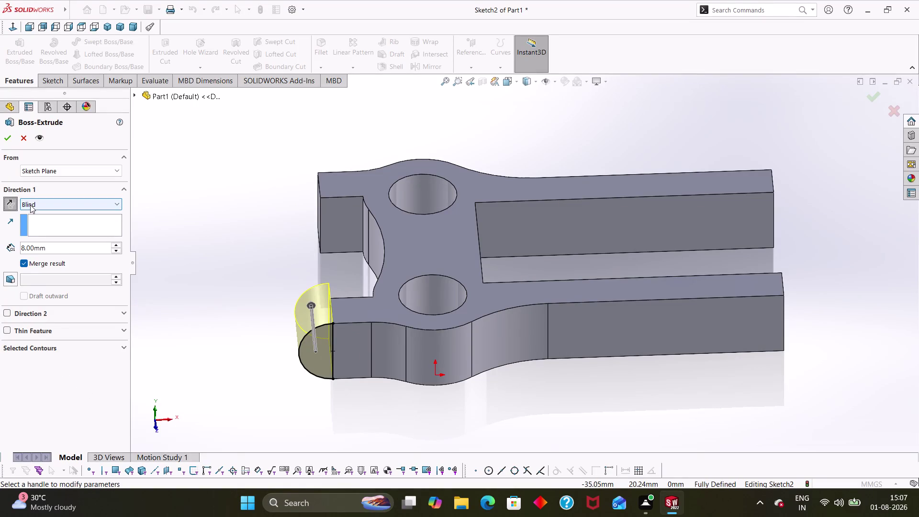
Change the tab's Blind extrusion depth from 8 to 5 mm and accept Boss-Extrude2.
drag(46, 251, 0, 252)
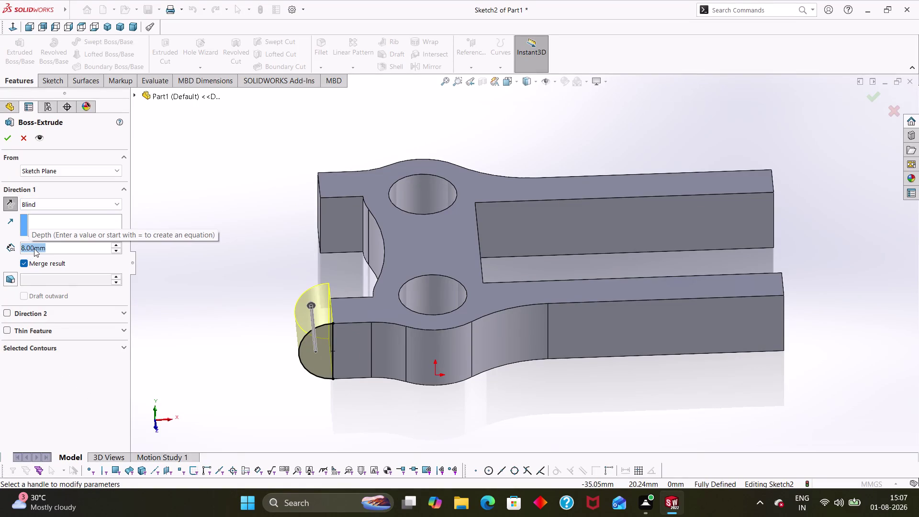
key(5)
key(Return)
click(11, 132)
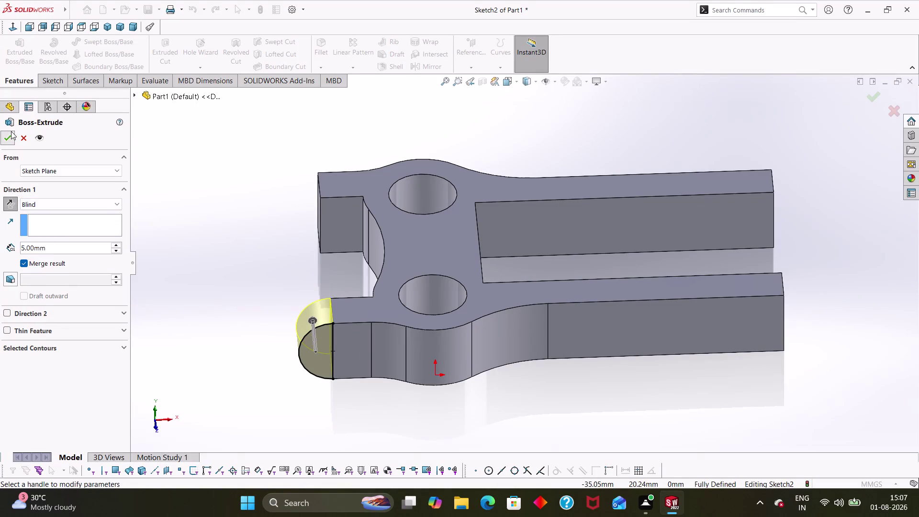
click(172, 304)
Orbit the finished part to an angled view and clear stray menus.
right_drag(225, 311, 332, 315)
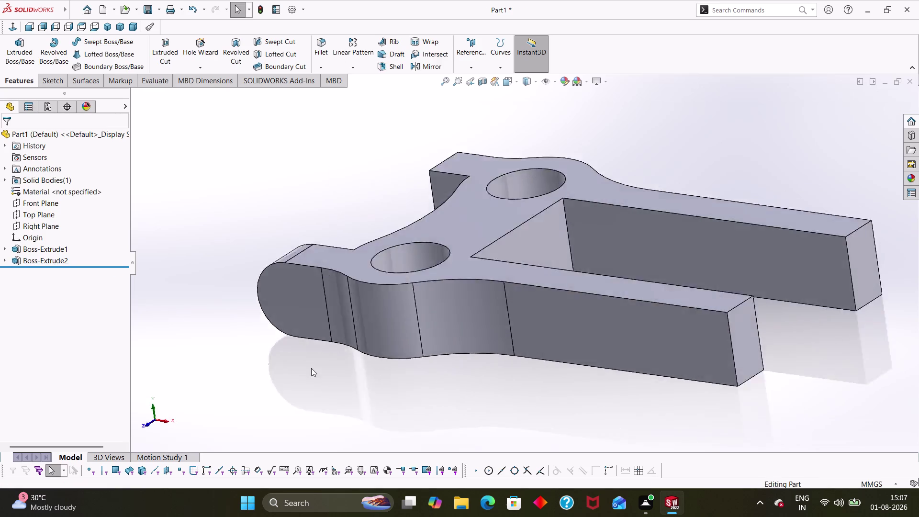
right_drag(340, 371, 312, 176)
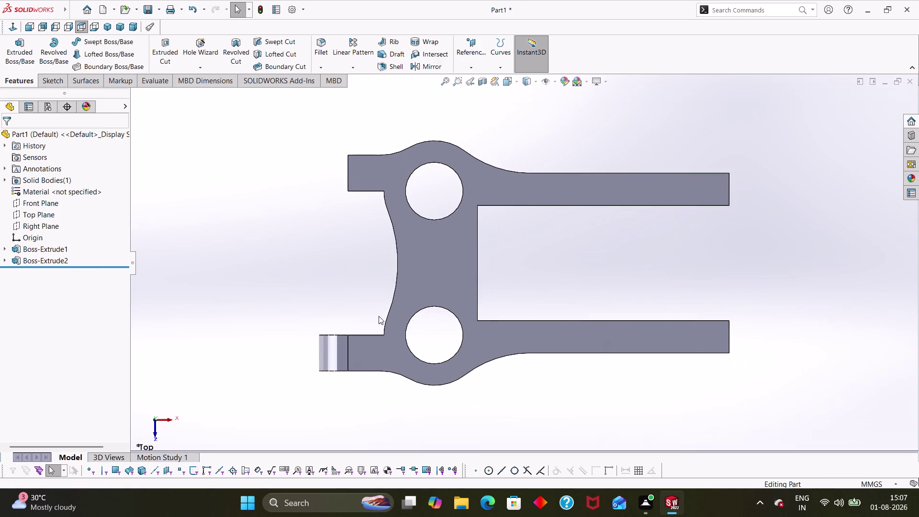
right_drag(365, 292, 311, 314)
middle_drag(482, 375, 482, 374)
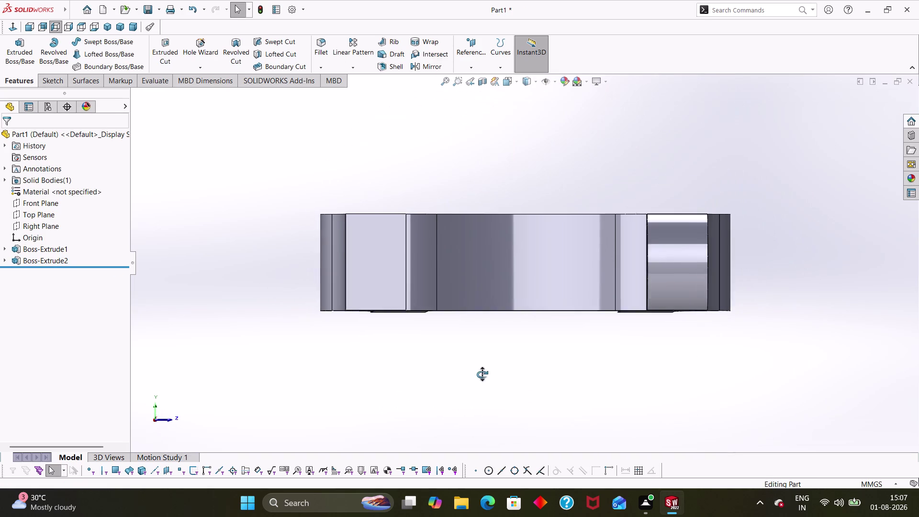
middle_drag(482, 374, 397, 388)
scroll(up, 3)
middle_drag(399, 362, 396, 399)
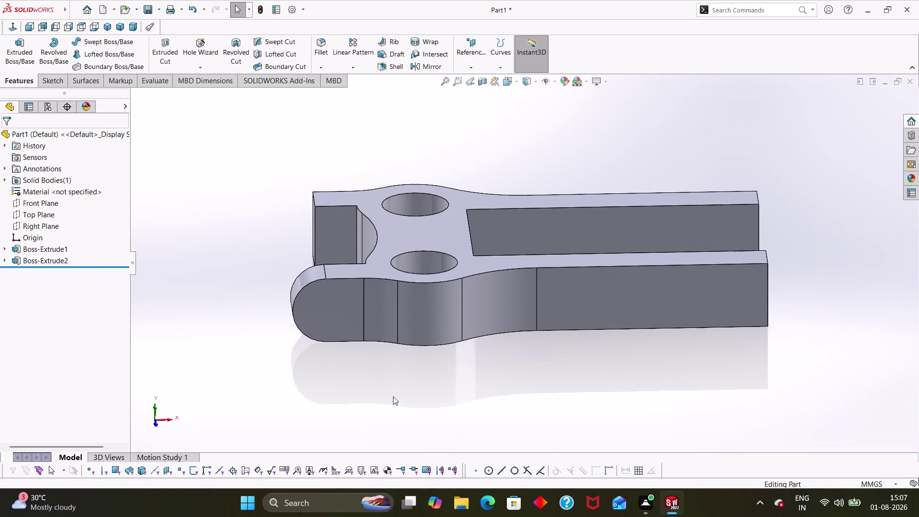
right_click(342, 390)
key(Escape)
key(Escape)
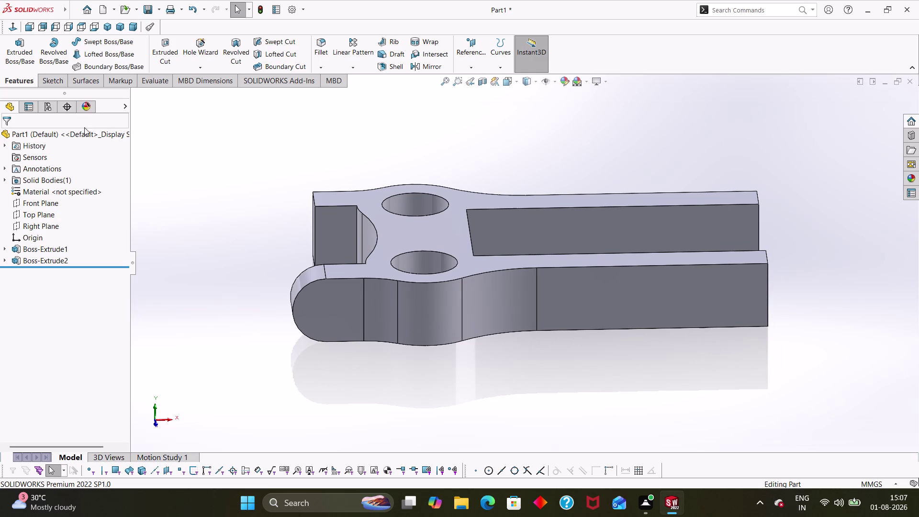
key(Escape)
Pick the rounded tab's end face via Select Other and turn it to face the viewer.
click(55, 78)
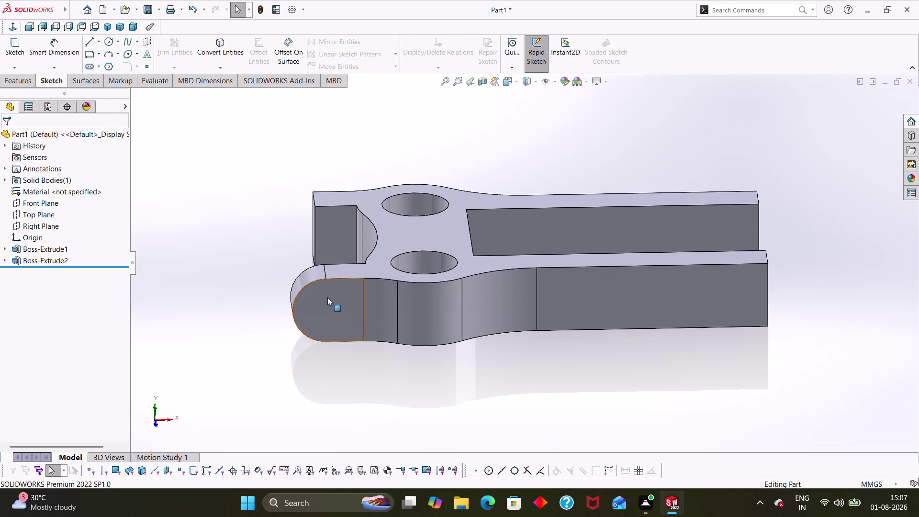
right_click(327, 296)
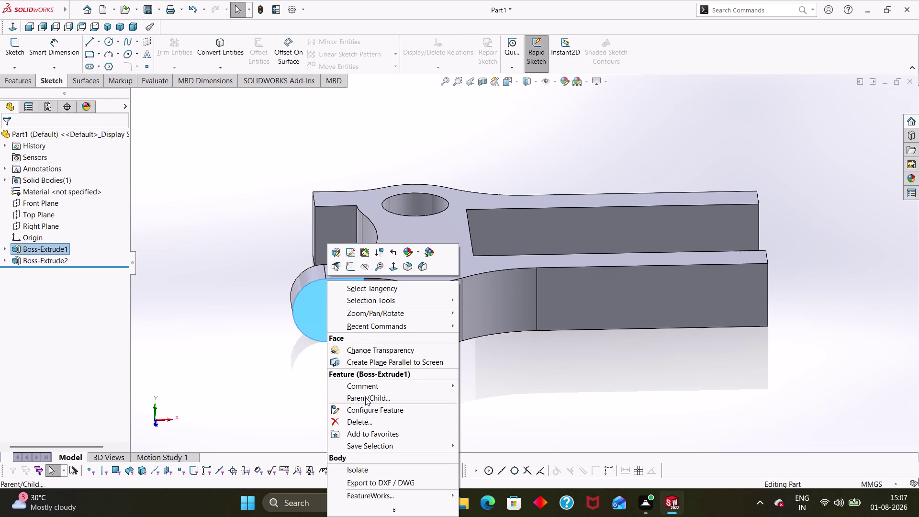
click(341, 270)
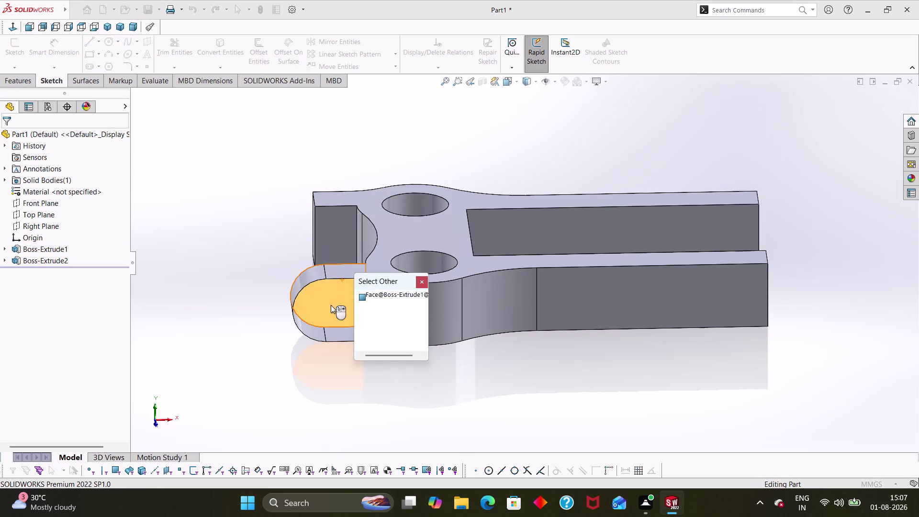
key(Escape)
key(Escape)
key(Escape)
right_click(319, 315)
click(347, 266)
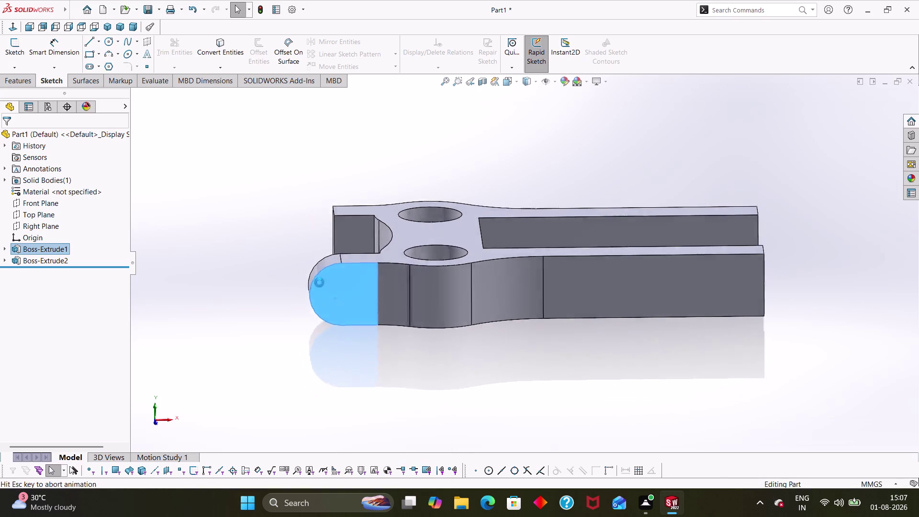
scroll(down, 3)
right_drag(210, 190, 368, 176)
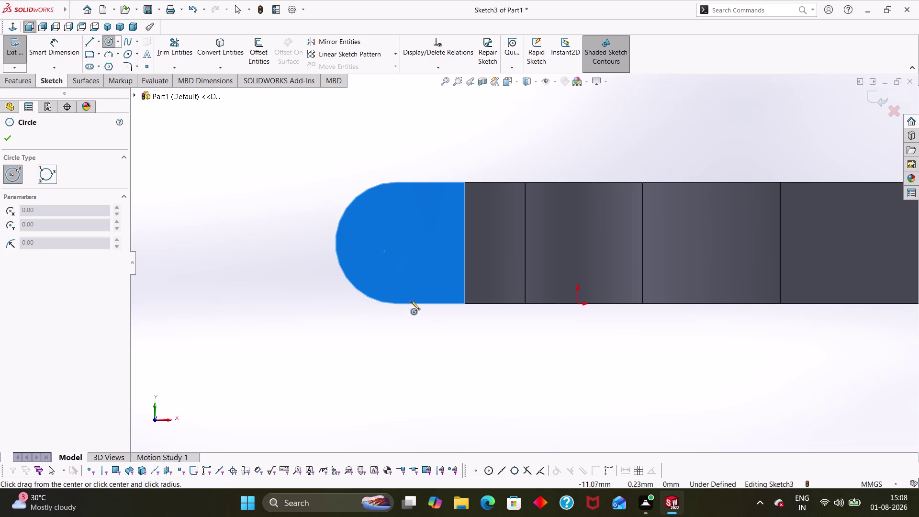
Sketch a circle on the tab face and dimension its diameter to 4 mm.
click(397, 244)
click(404, 268)
key(Escape)
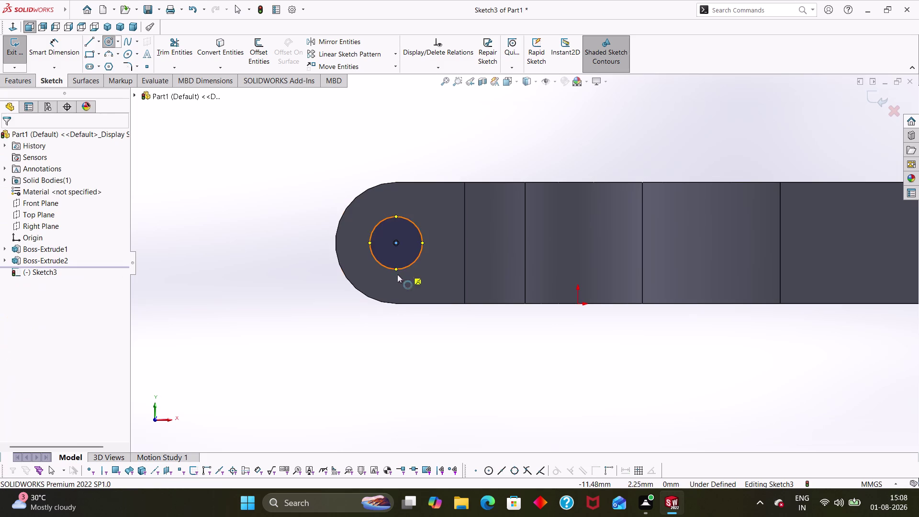
key(Escape)
right_drag(346, 339, 362, 263)
click(371, 256)
click(302, 214)
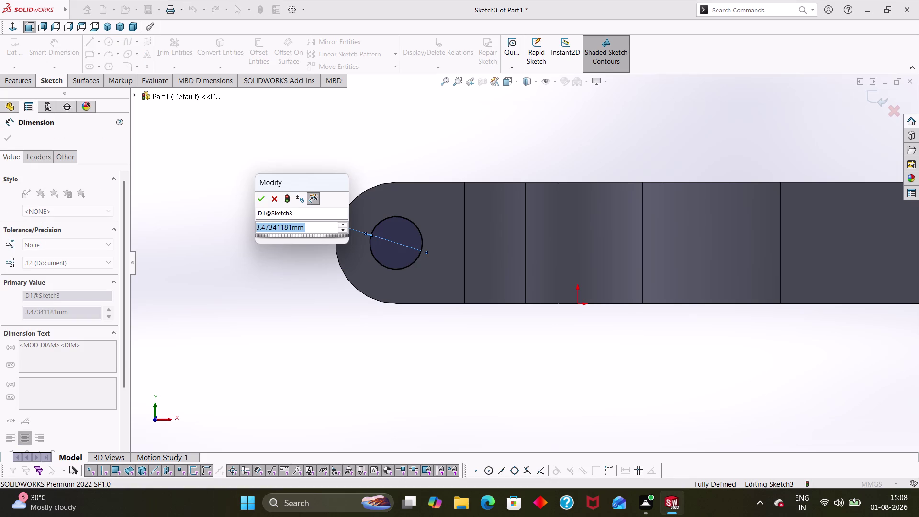
key(4)
key(Return)
key(Escape)
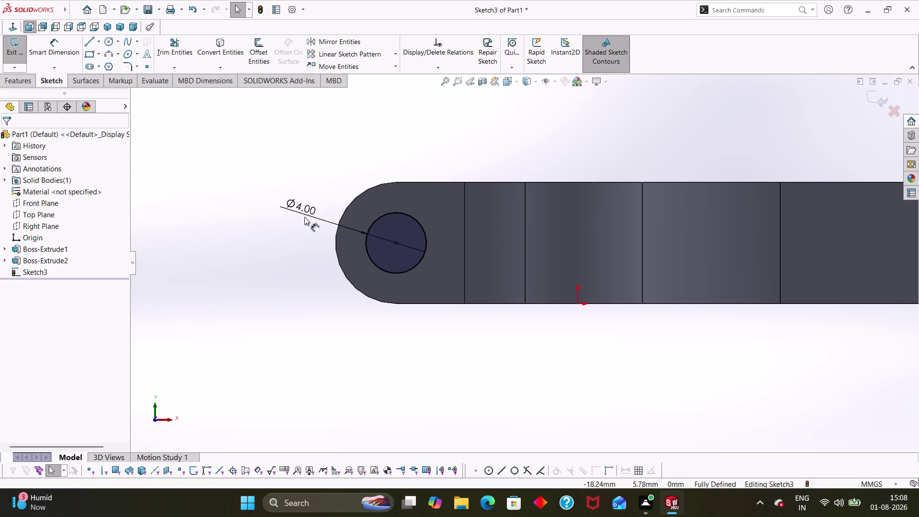
key(Escape)
Extrude-cut the circle 5 mm through the tab as Cut-Extrude1.
click(23, 82)
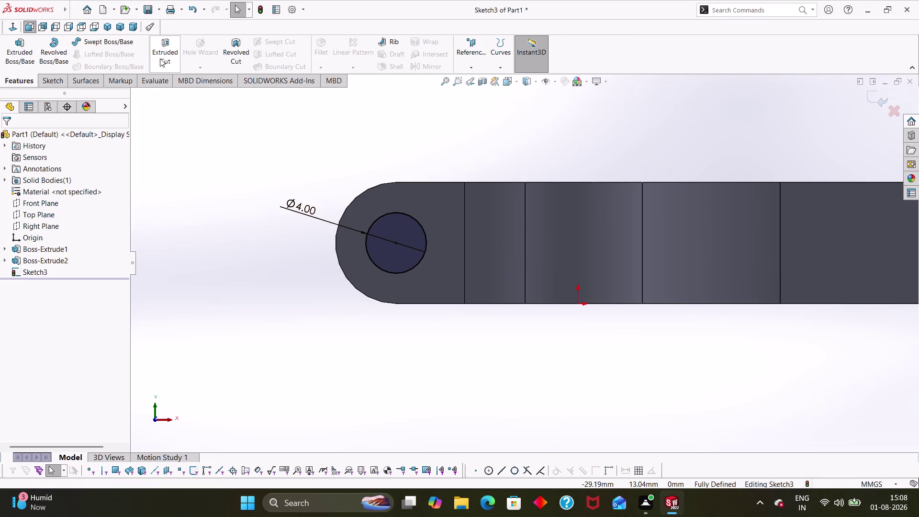
click(156, 55)
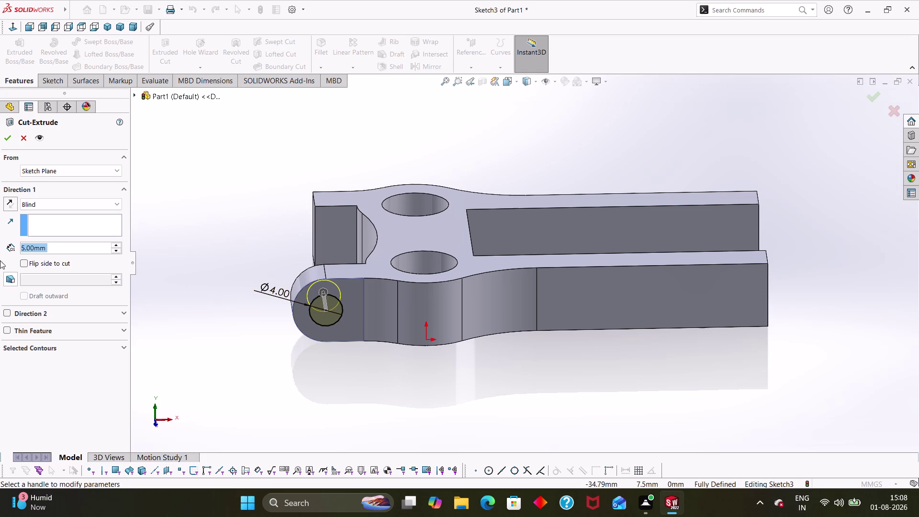
click(5, 137)
click(177, 332)
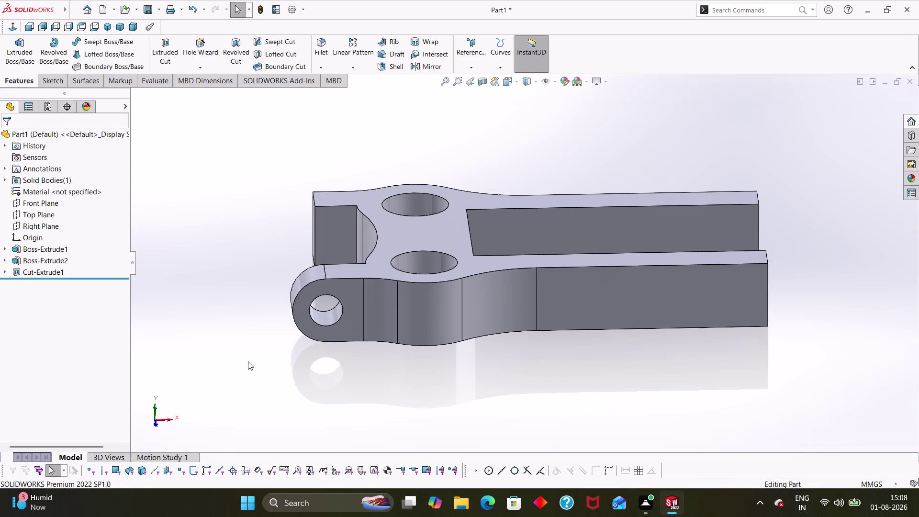
middle_drag(248, 361, 258, 385)
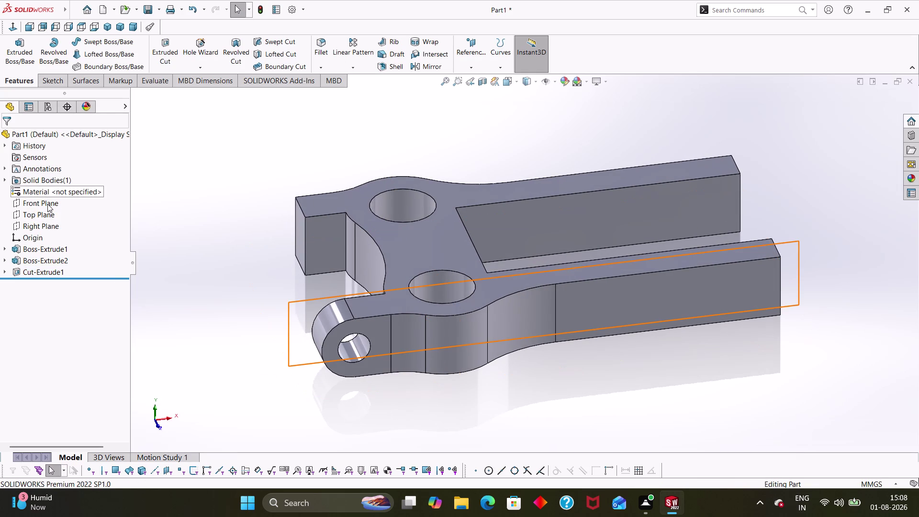
Create Plane1 offset 10 mm from the Front Plane with the offset flipped.
click(48, 204)
middle_drag(228, 343, 282, 360)
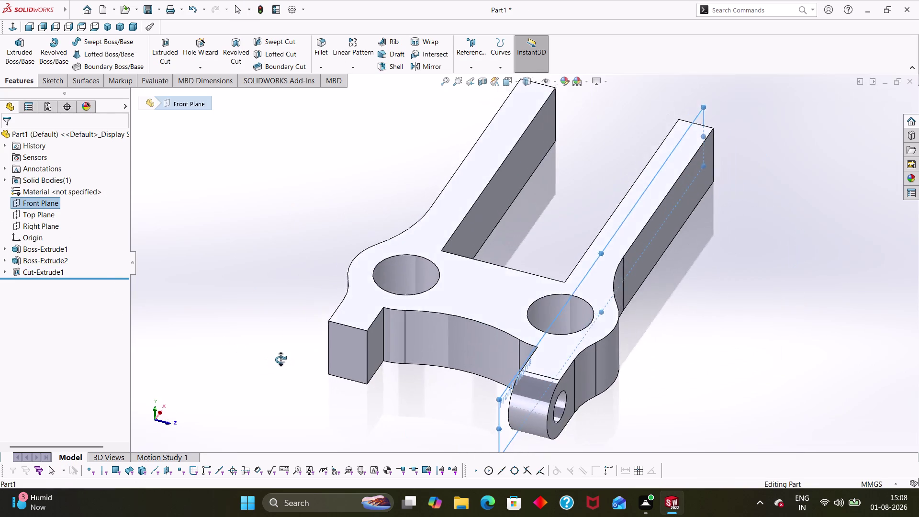
middle_drag(282, 361, 243, 356)
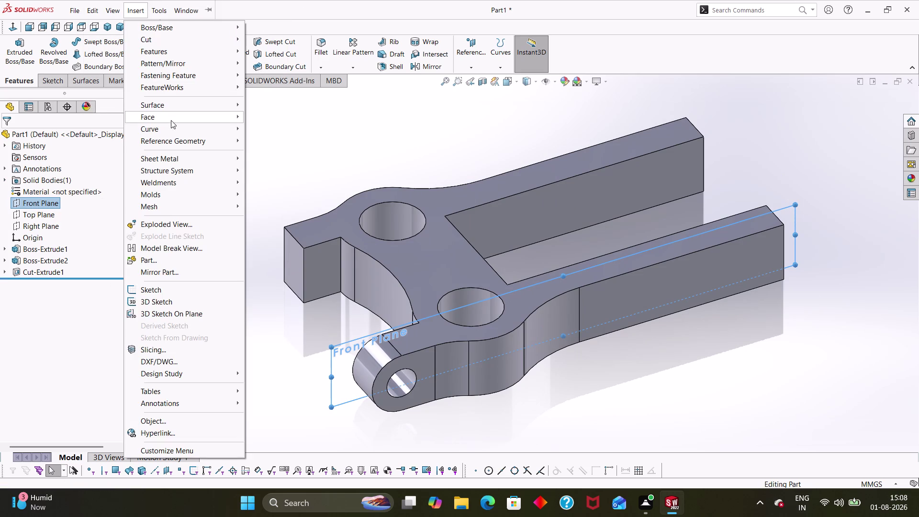
click(249, 145)
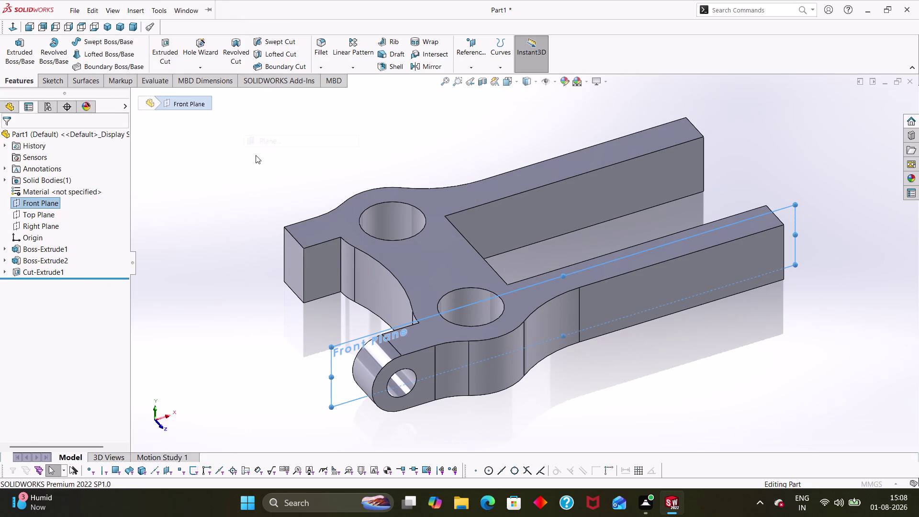
click(18, 305)
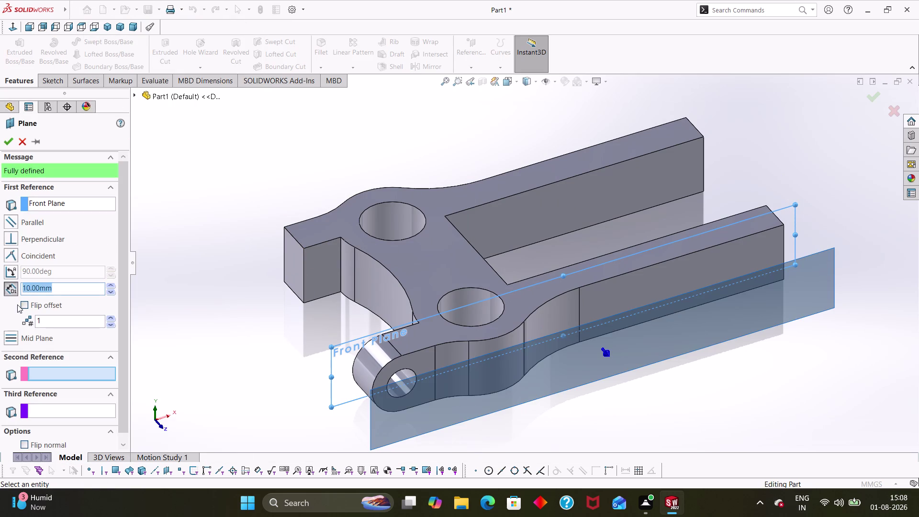
click(24, 307)
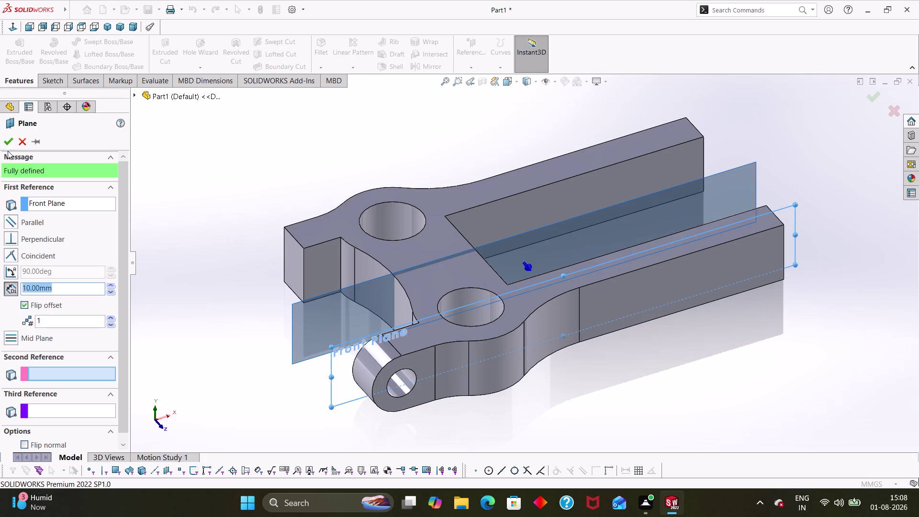
click(6, 142)
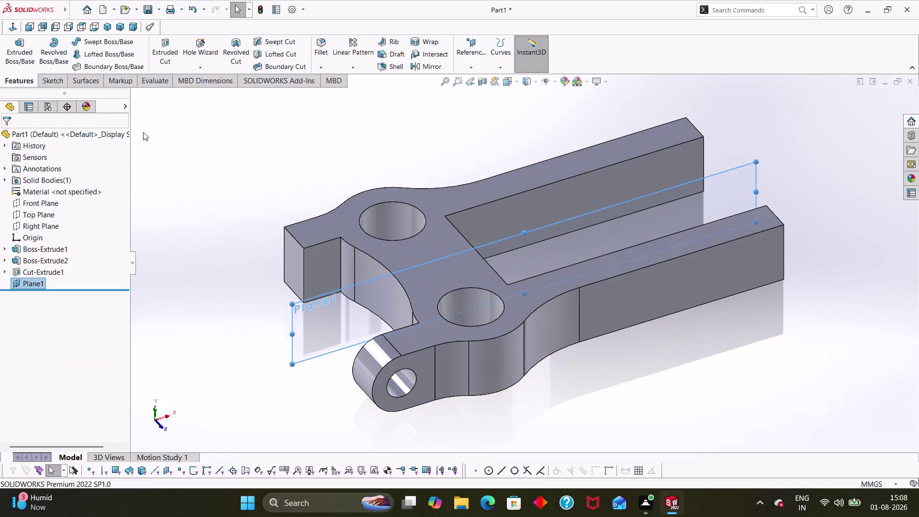
click(351, 66)
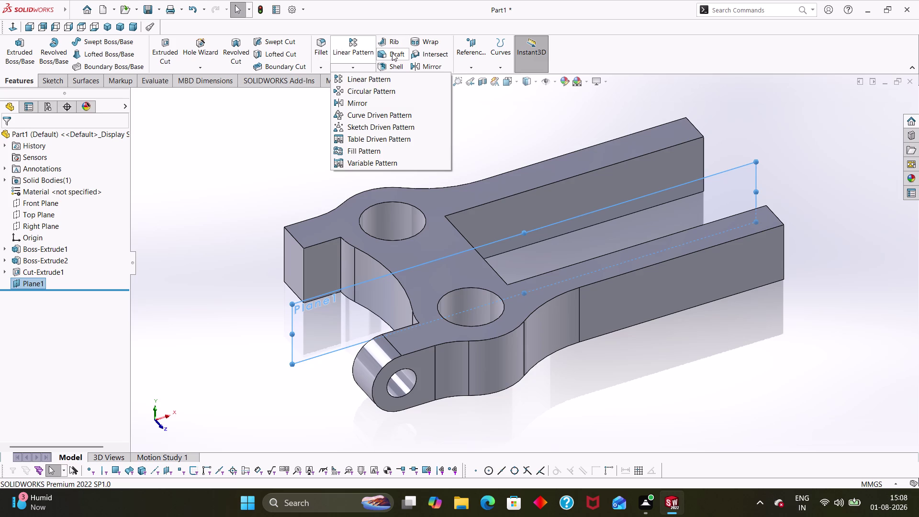
Mirror Boss-Extrude2 across Plane1, then undo the resulting Mirror1 with Ctrl+Z.
click(344, 68)
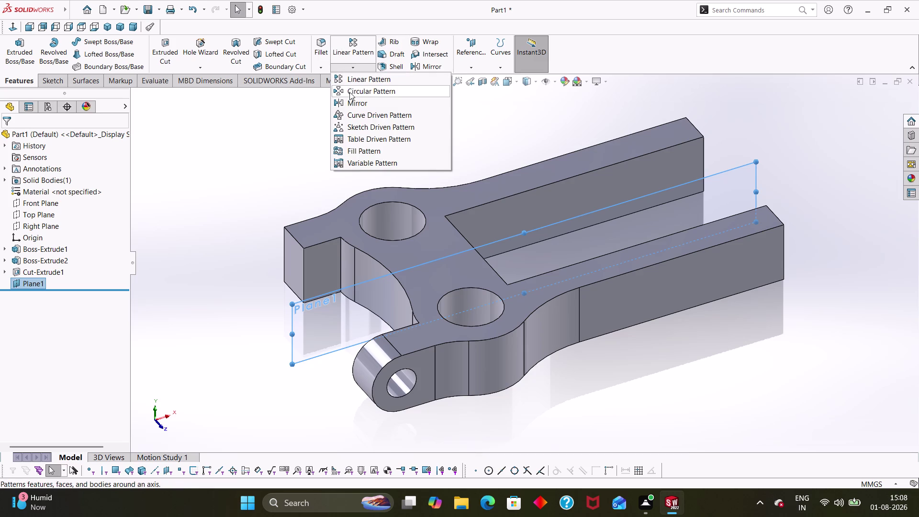
click(354, 104)
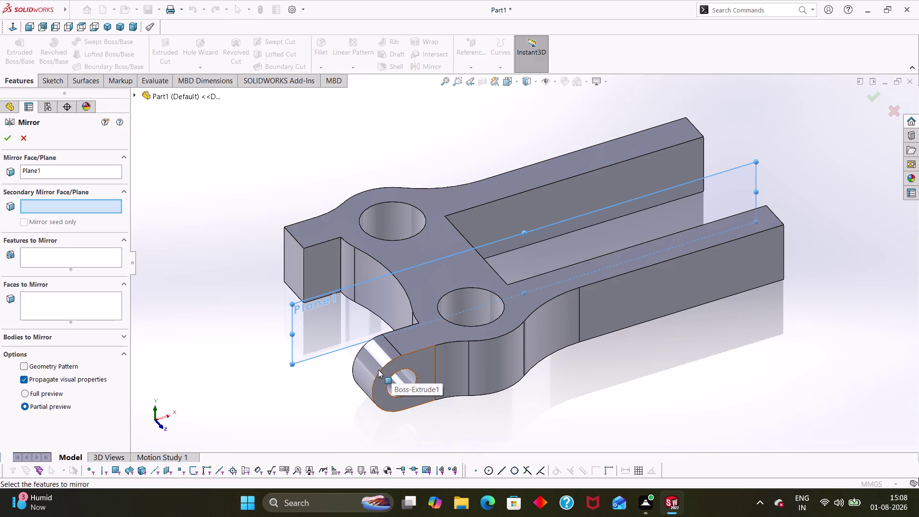
click(377, 369)
click(389, 370)
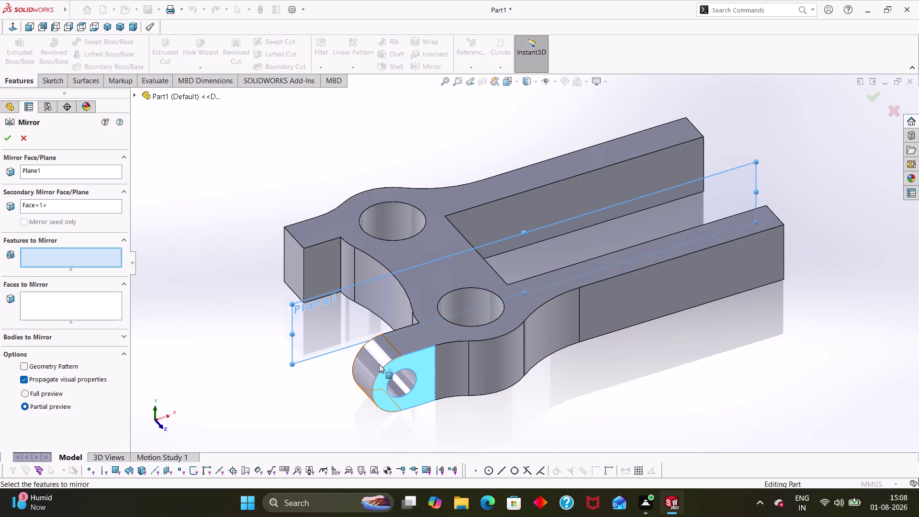
click(378, 358)
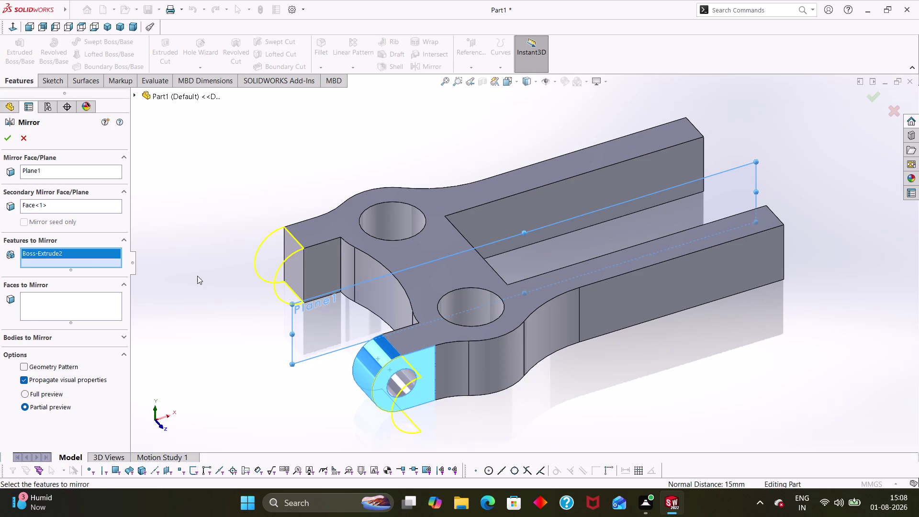
click(3, 141)
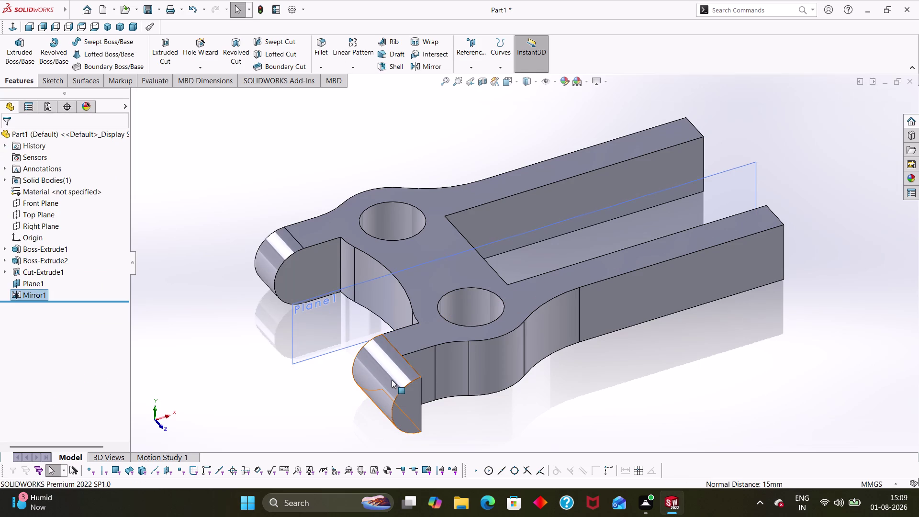
key(ctrl+z)
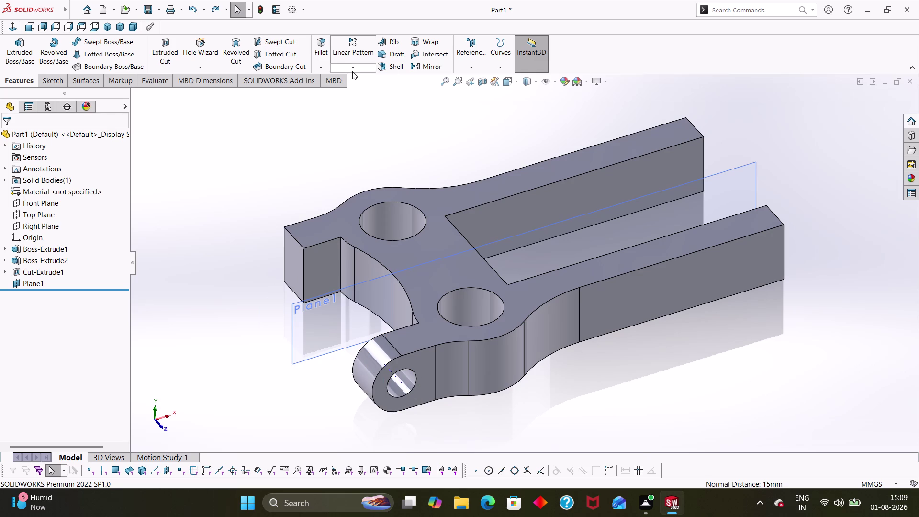
Start a mirror by picking the lobe face, then cancel the attempt.
click(352, 71)
click(366, 101)
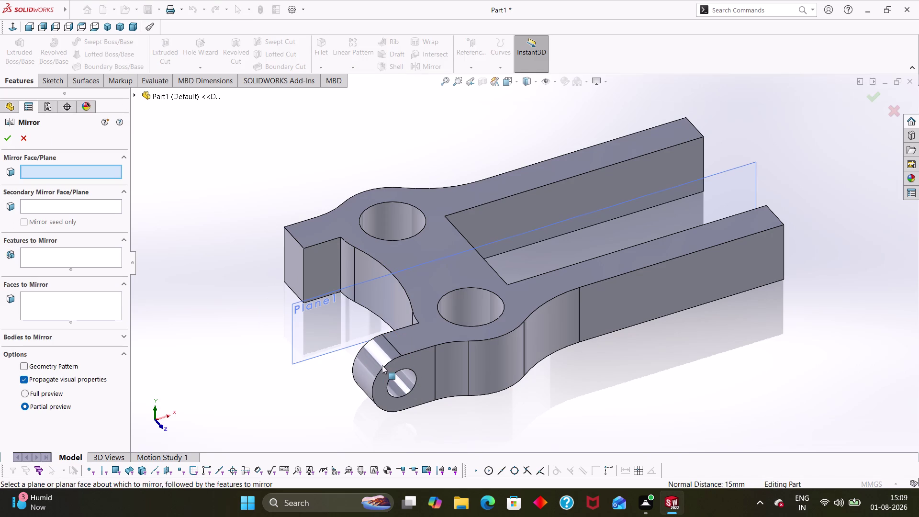
click(382, 361)
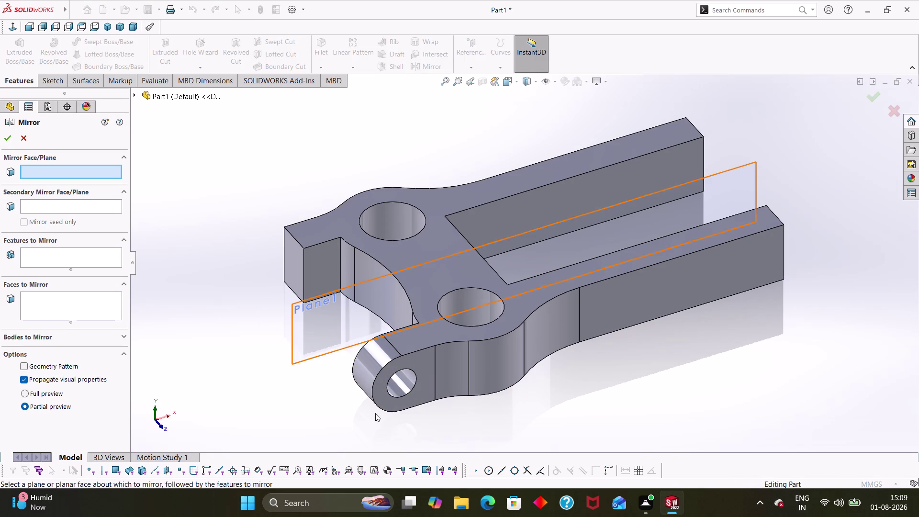
click(367, 364)
click(371, 370)
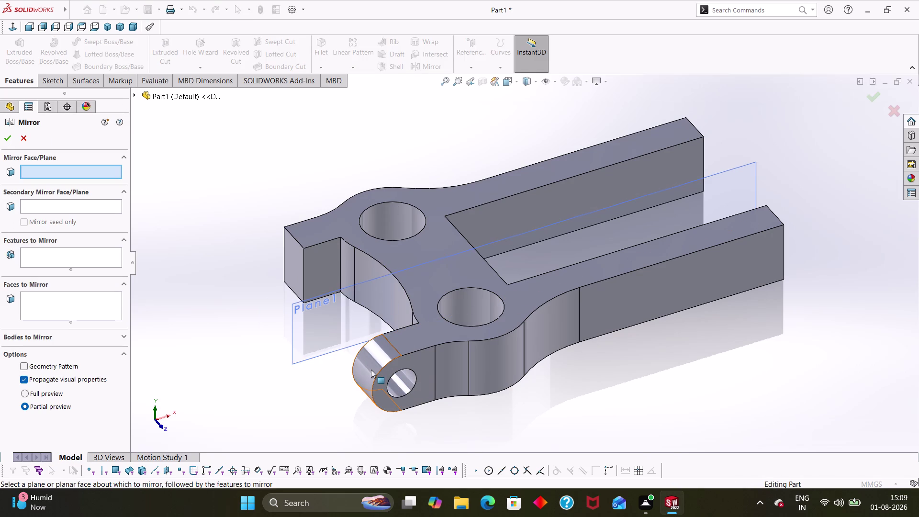
click(371, 370)
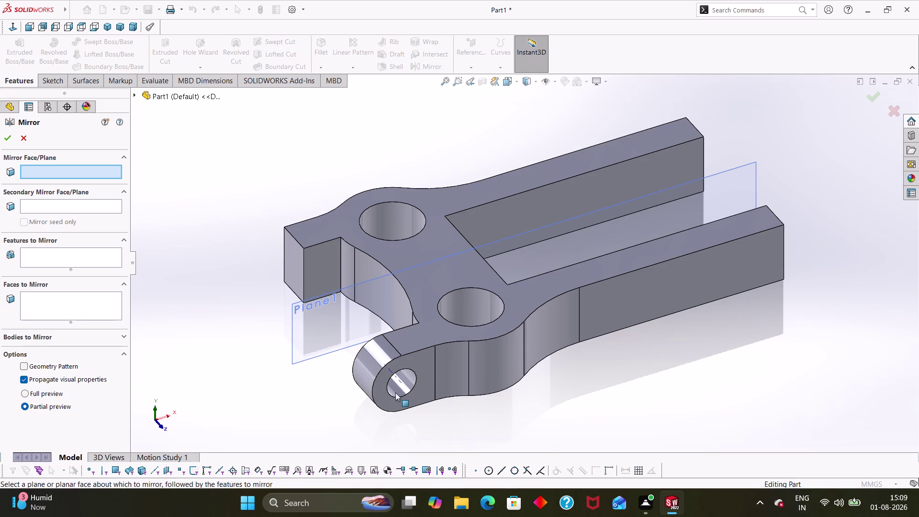
click(383, 389)
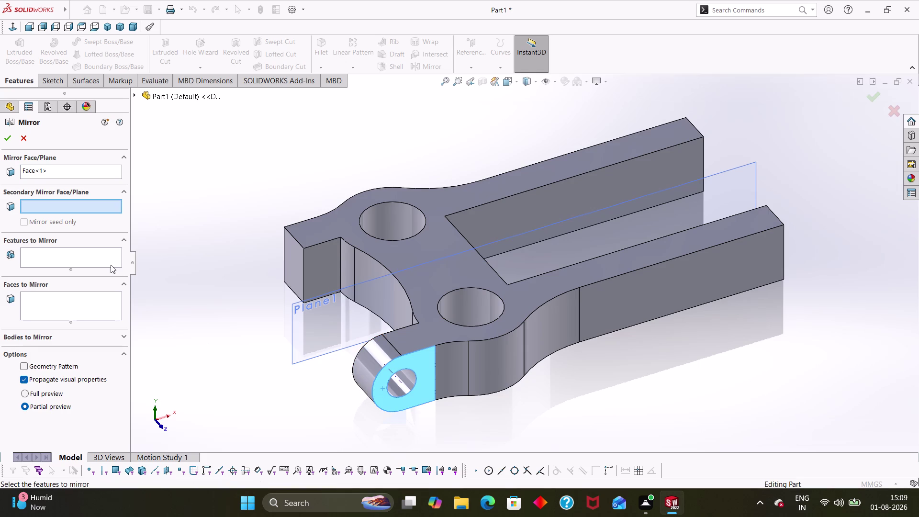
click(111, 264)
key(Escape)
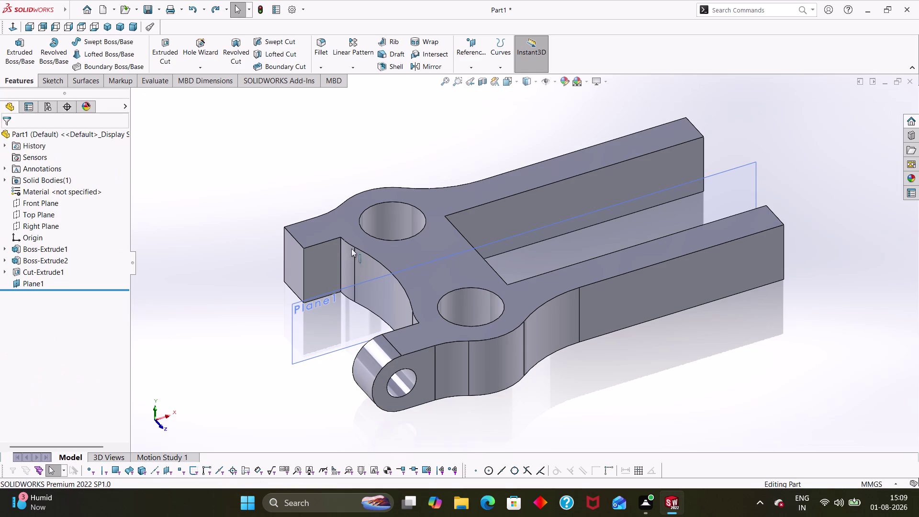
Start a new mirror of Boss-Extrude2, Boss-Extrude1 and Cut-Extrude1.
click(356, 70)
click(359, 106)
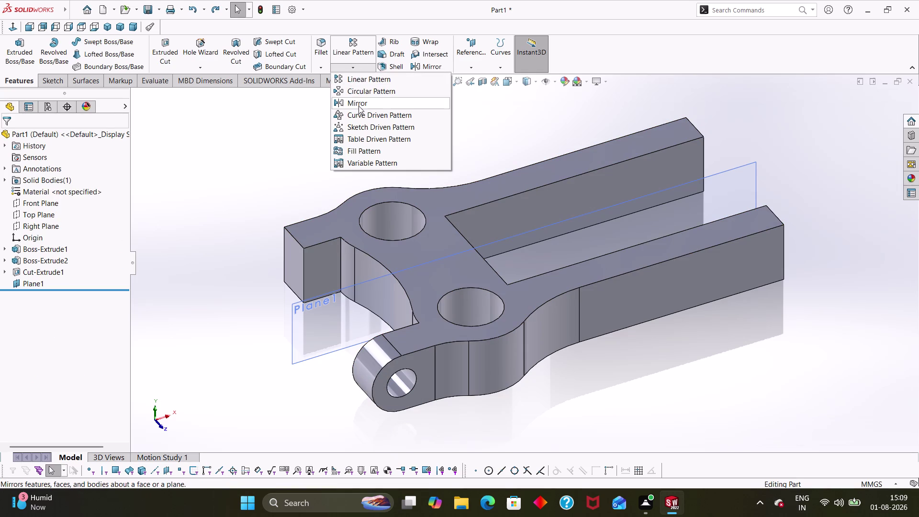
click(34, 260)
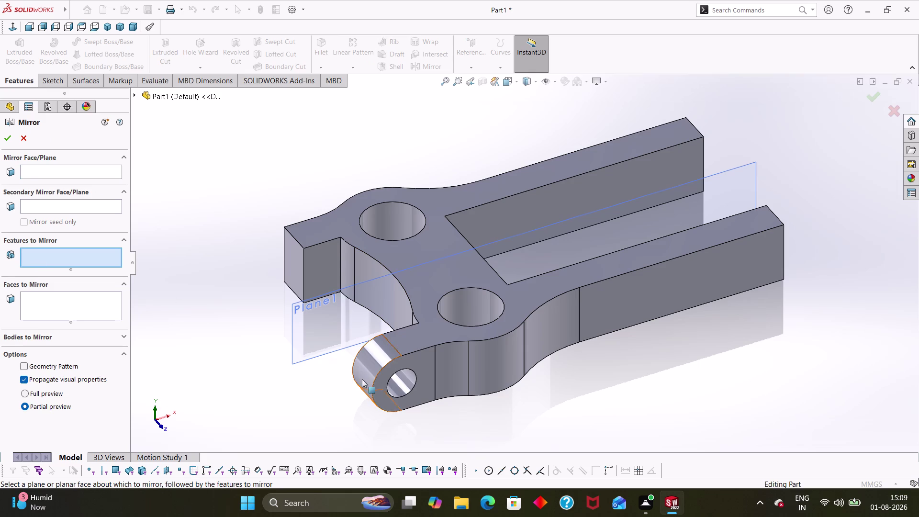
click(368, 367)
click(382, 378)
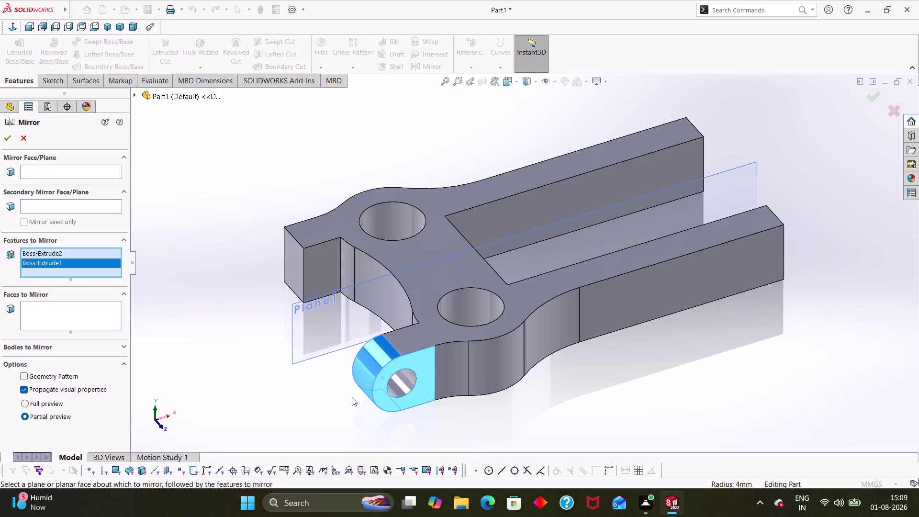
click(405, 386)
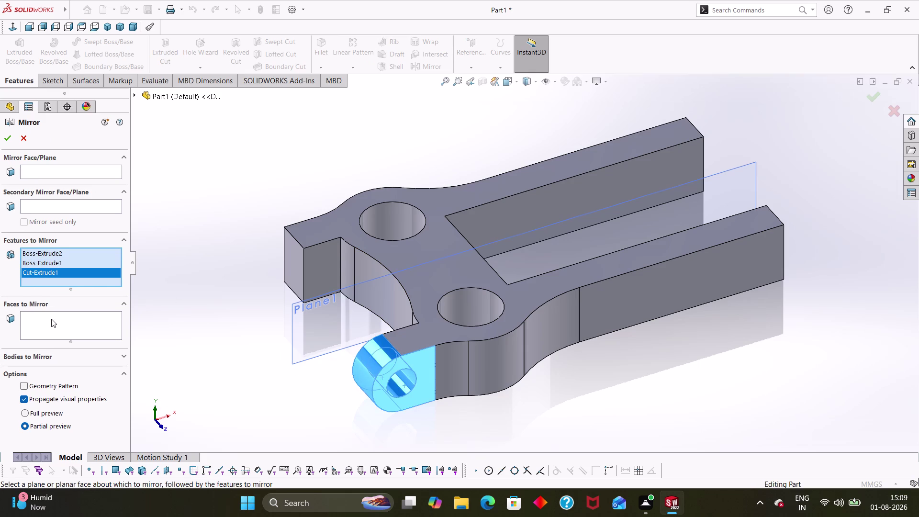
Use Plane1 as the mirror plane, accept Mirror2, and inspect both arm ends.
click(51, 319)
click(38, 254)
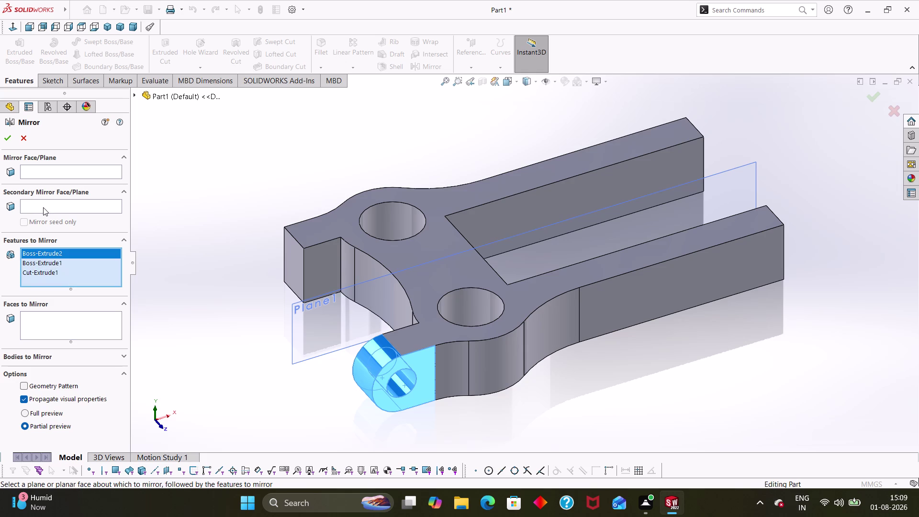
click(40, 176)
click(50, 171)
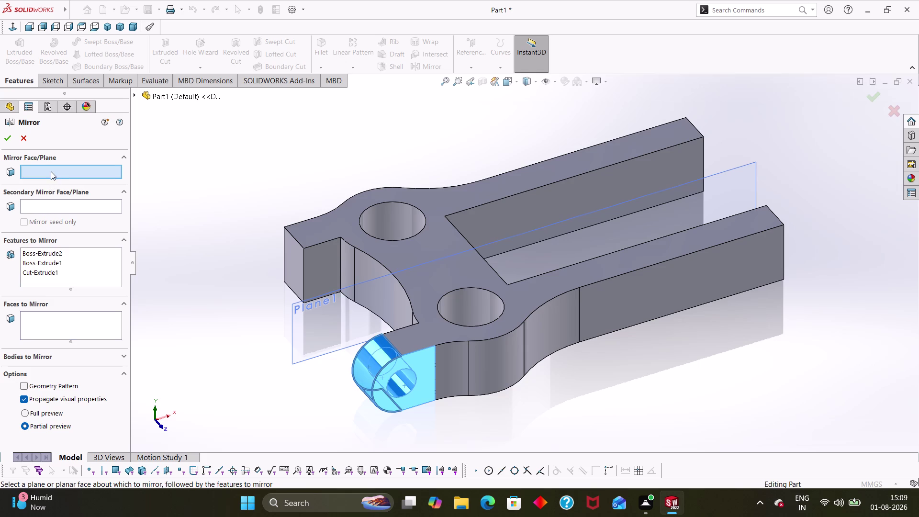
click(348, 301)
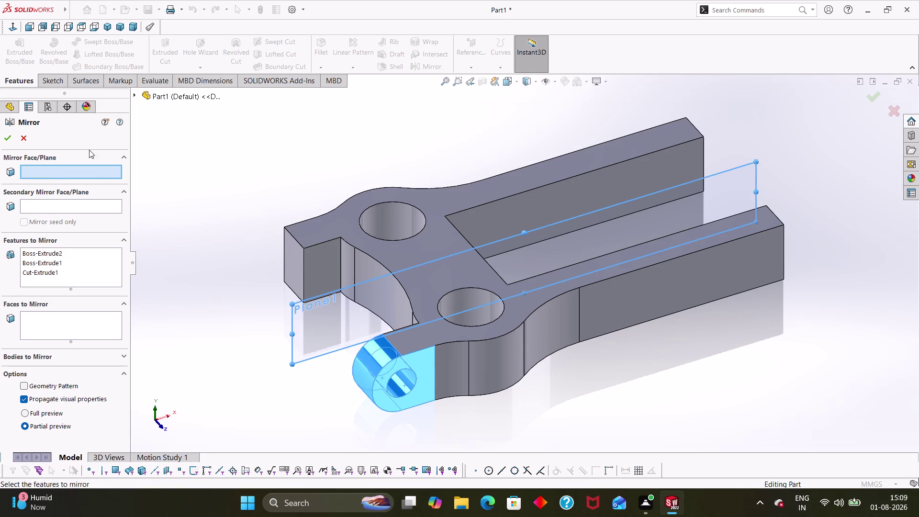
click(12, 134)
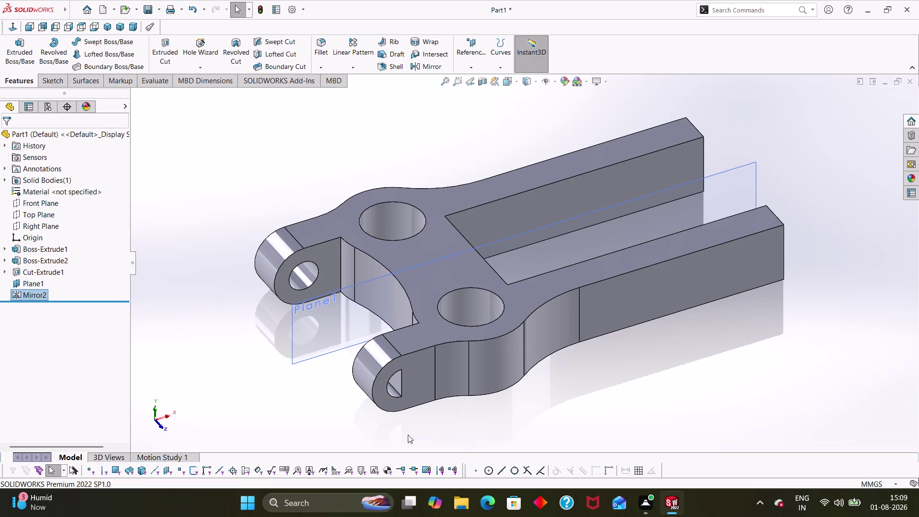
middle_drag(402, 440, 478, 378)
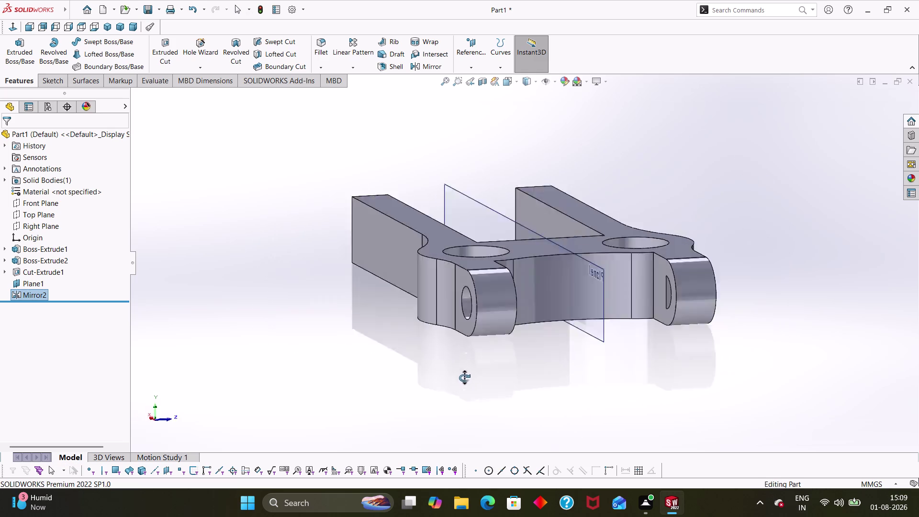
middle_drag(478, 378, 393, 395)
scroll(down, 3)
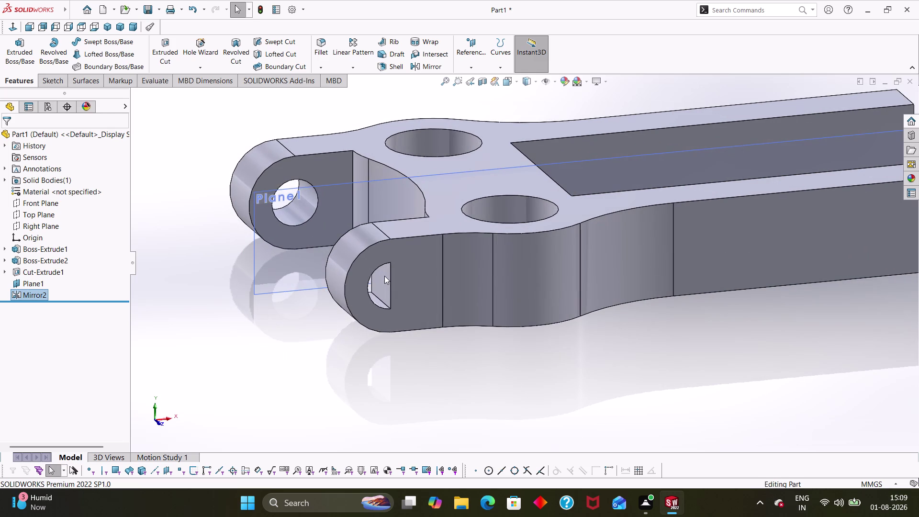
Sketch a 2 mm-radius circle on Plane1 over the front arm's half hole.
right_click(404, 298)
click(429, 271)
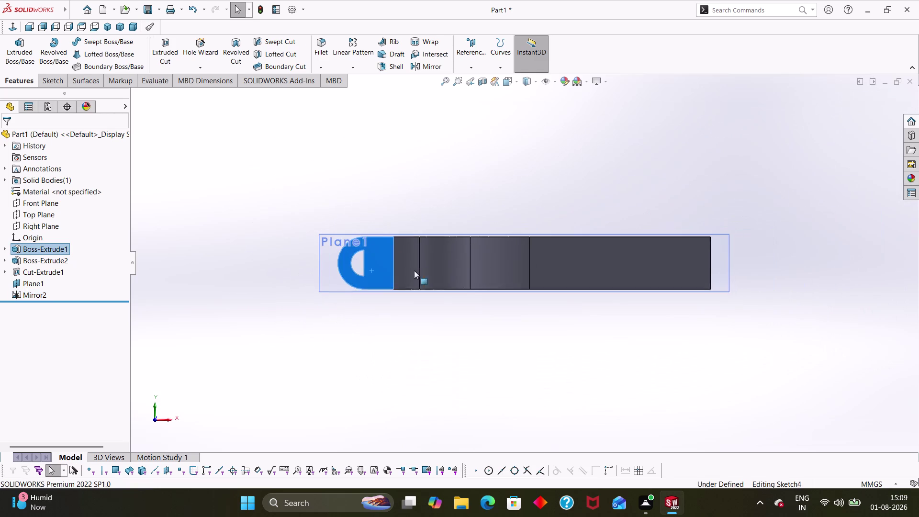
scroll(down, 3)
key(Escape)
key(Escape)
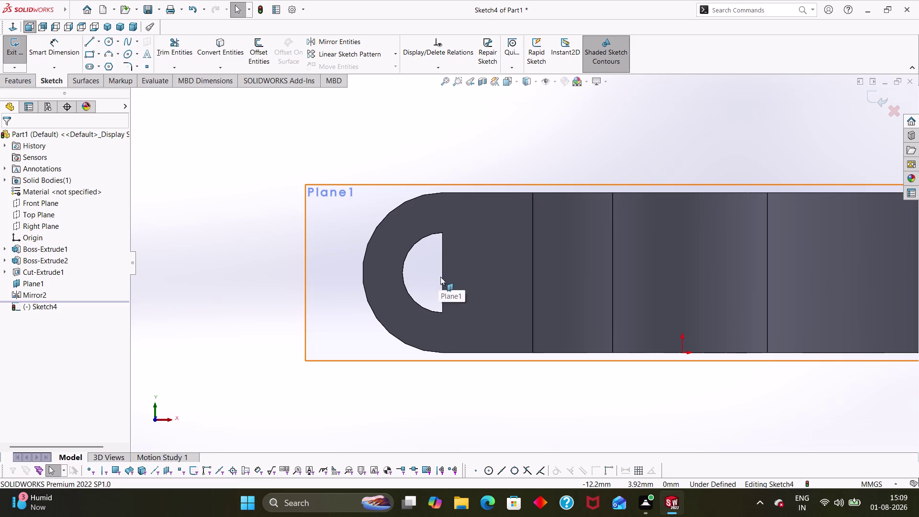
right_drag(336, 329, 385, 319)
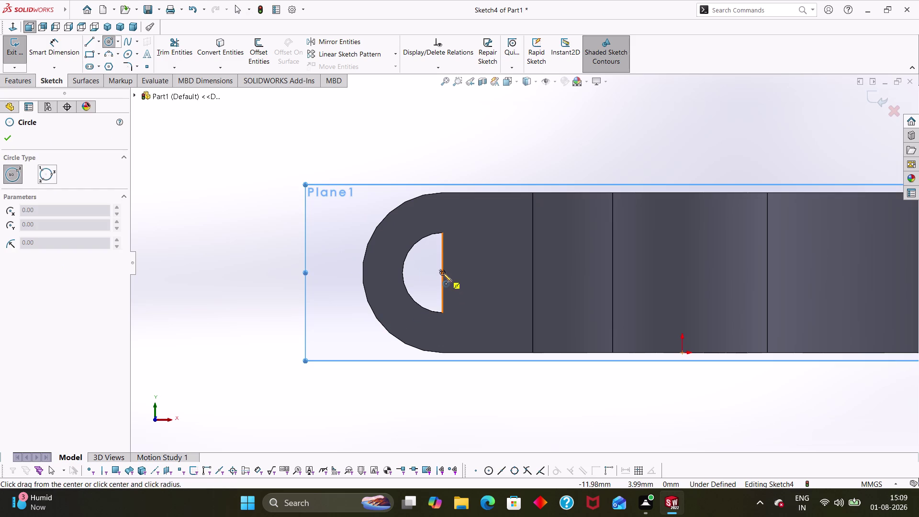
click(443, 272)
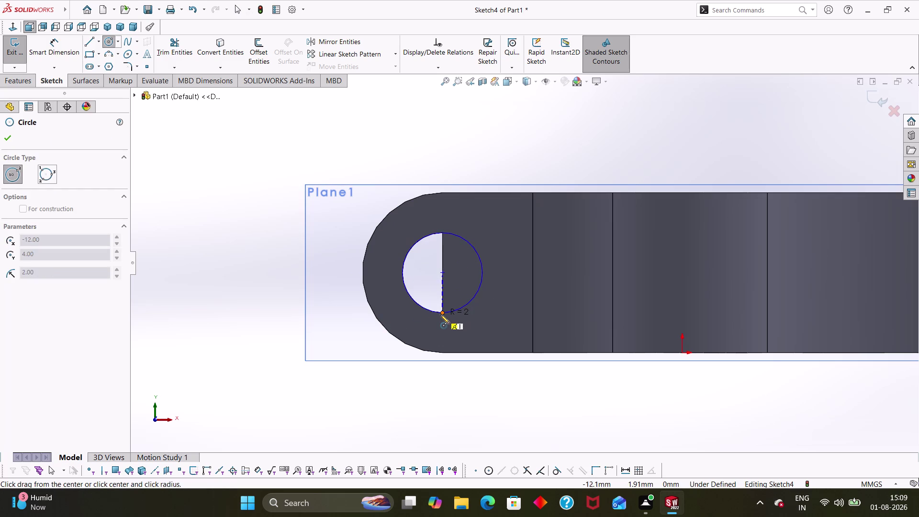
click(440, 315)
key(Escape)
key(Escape)
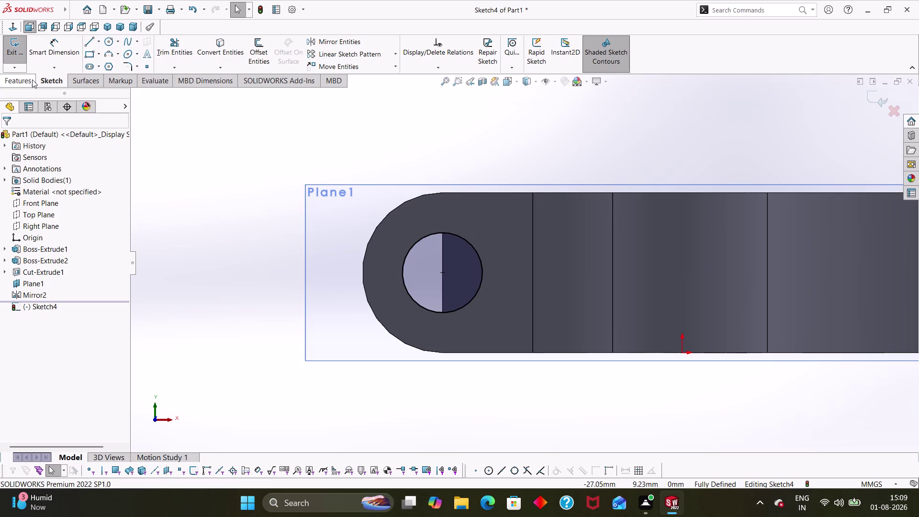
Extrude-cut the circle Blind 5 mm as Cut-Extrude2.
click(32, 78)
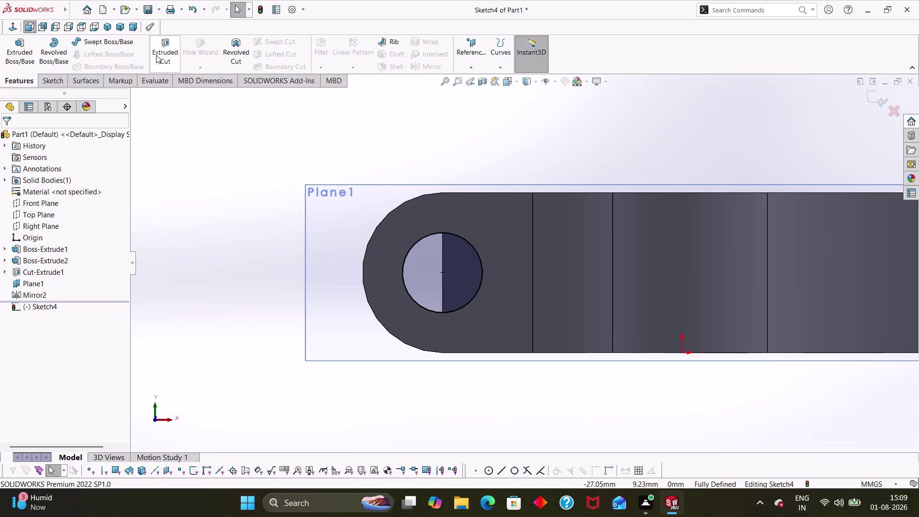
click(156, 54)
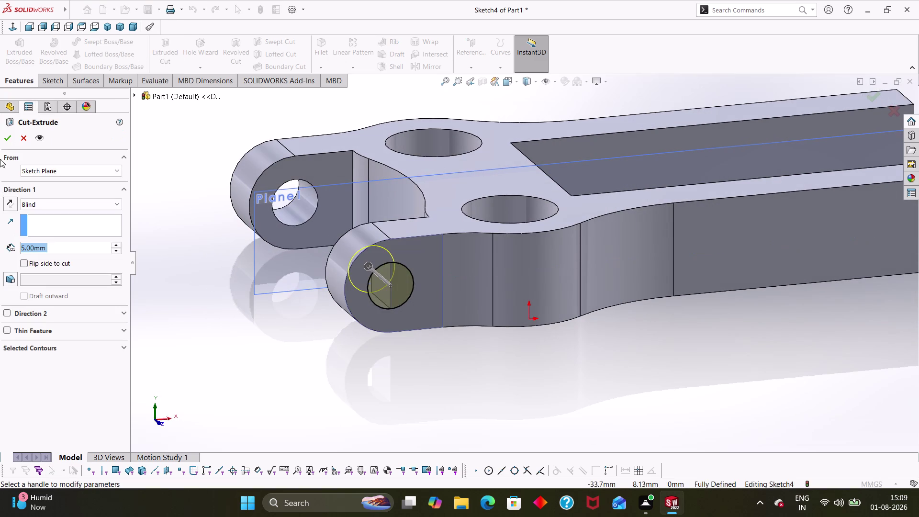
click(8, 131)
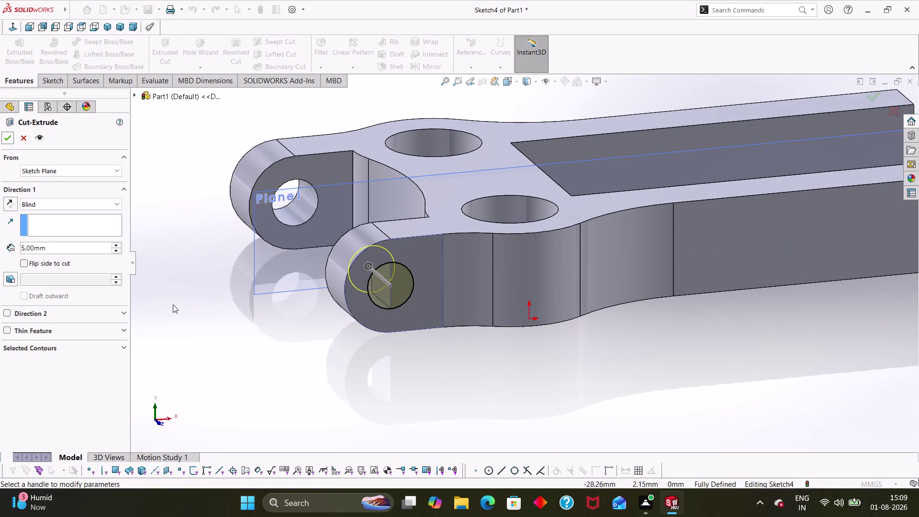
click(6, 138)
click(273, 327)
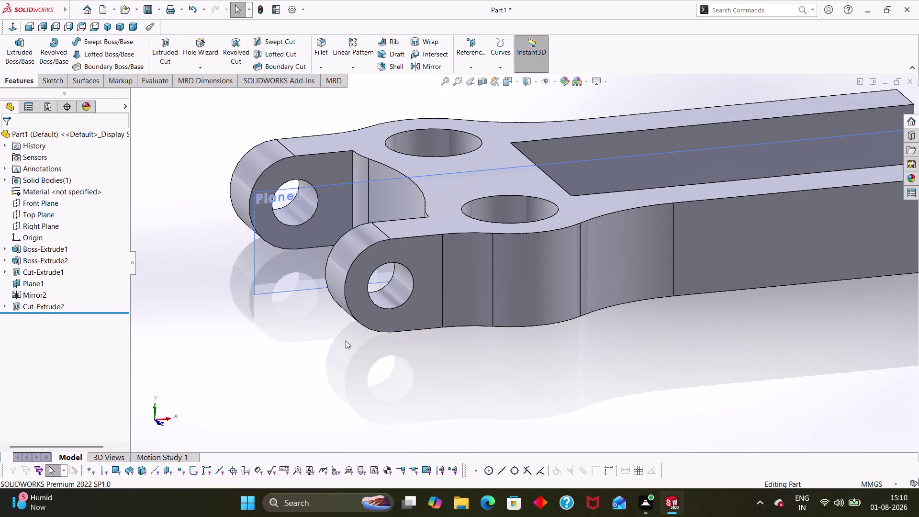
Inspect the lever's underside and arm ends, and hide Plane1.
middle_drag(346, 340, 376, 361)
middle_drag(369, 356, 409, 382)
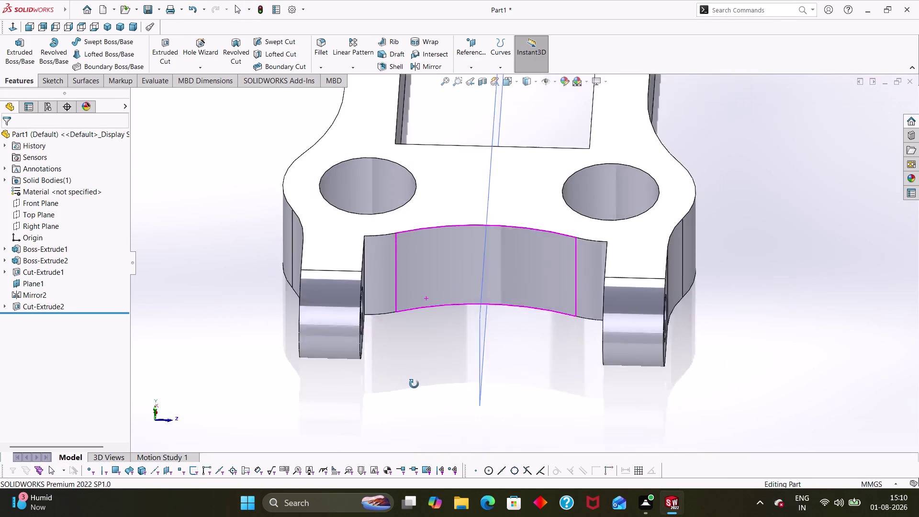
middle_drag(409, 382, 330, 355)
scroll(up, 3)
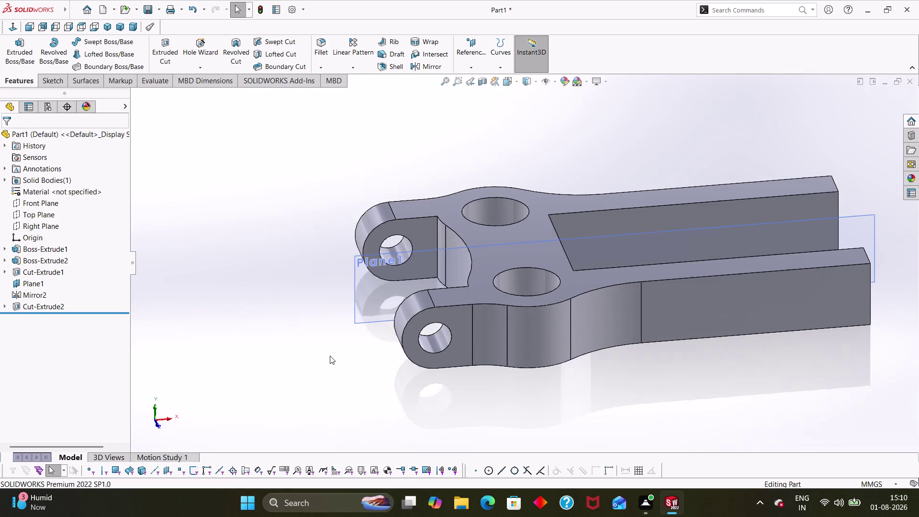
middle_drag(400, 408, 418, 412)
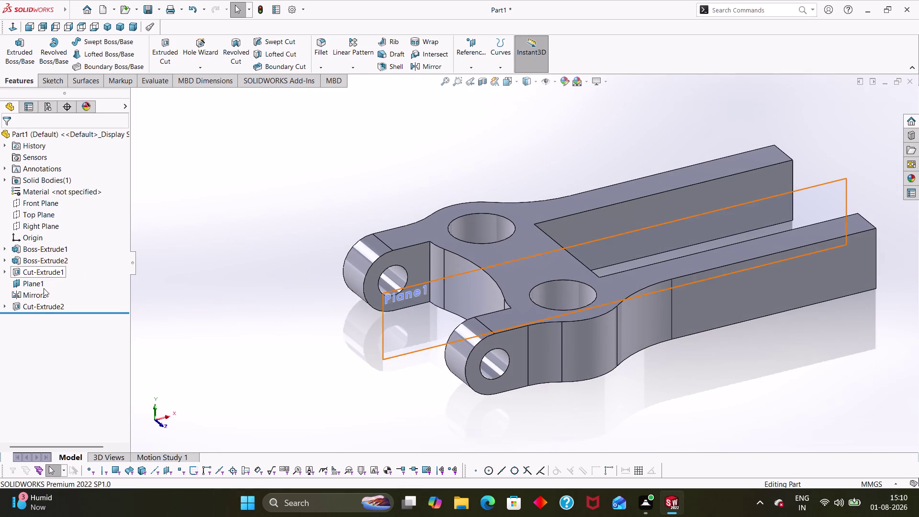
right_click(38, 279)
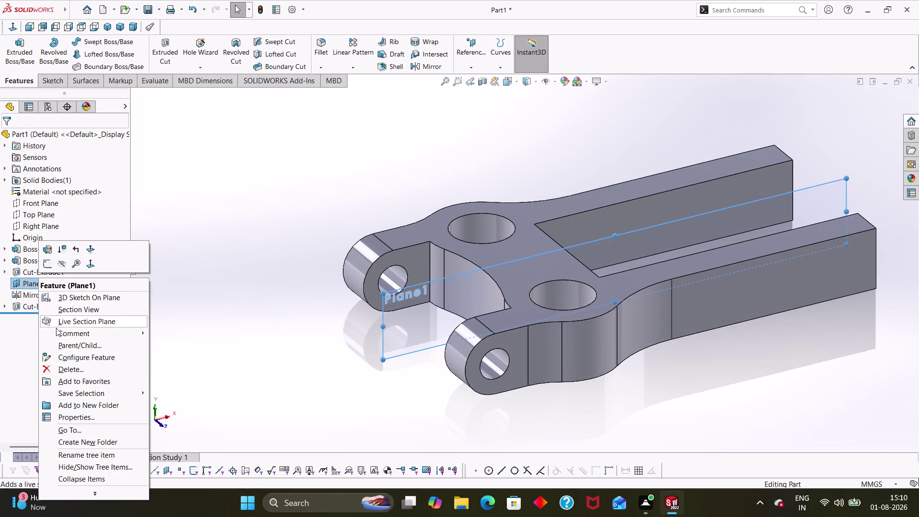
click(59, 263)
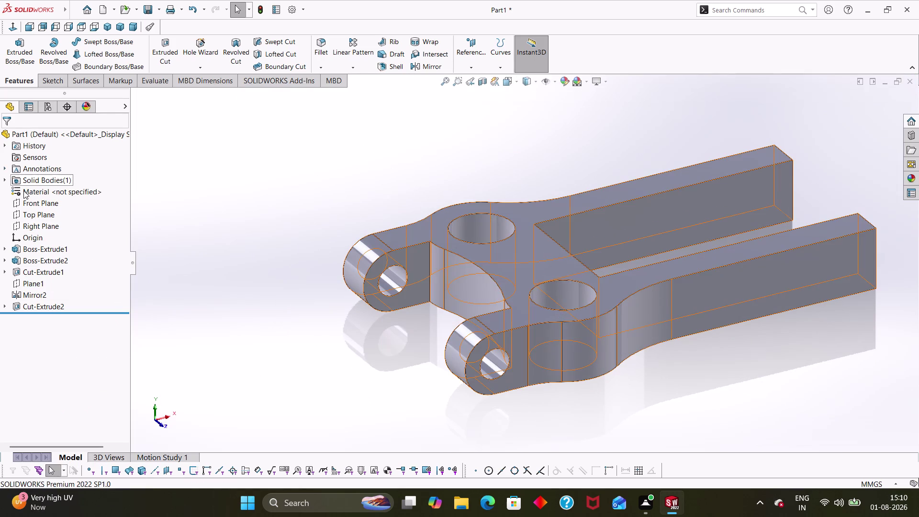
scroll(up, 3)
Orbit the part overhead and back to an isometric view, then clear the selection.
middle_drag(645, 373, 620, 465)
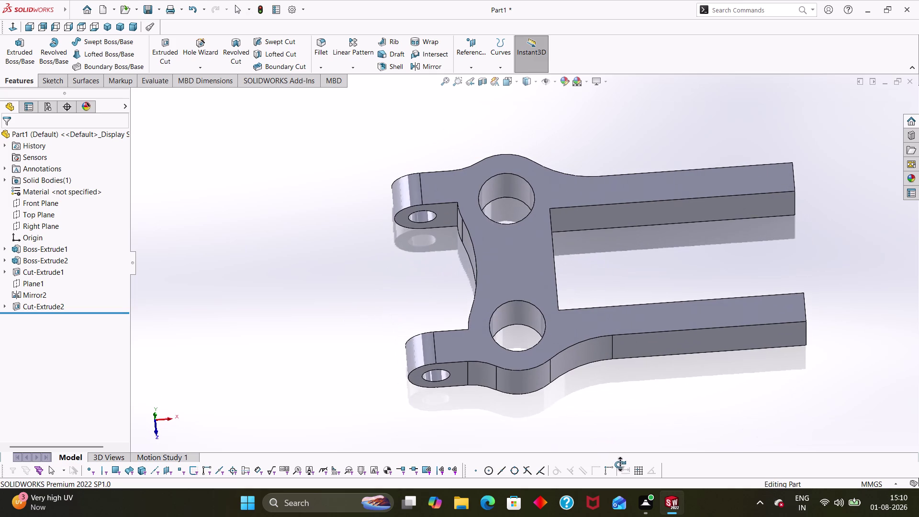
middle_drag(619, 464, 604, 513)
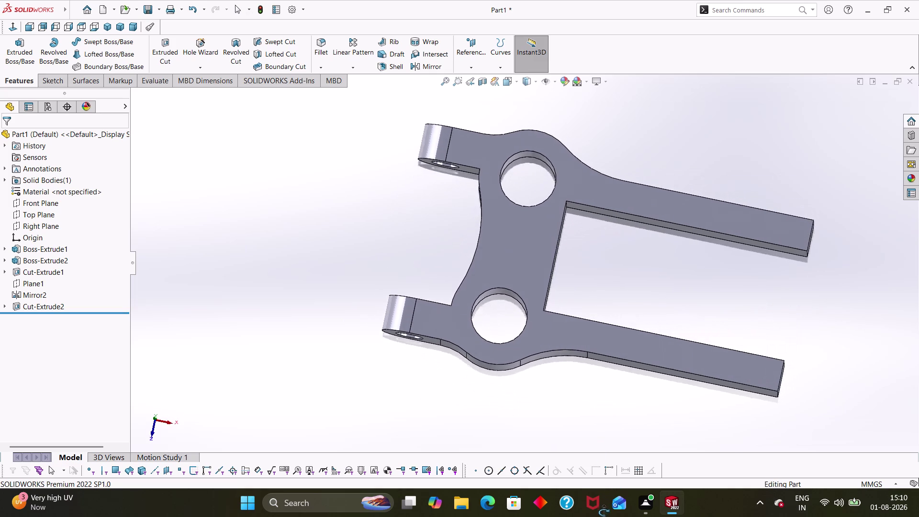
middle_drag(604, 513, 607, 514)
scroll(up, 3)
middle_drag(588, 442, 596, 476)
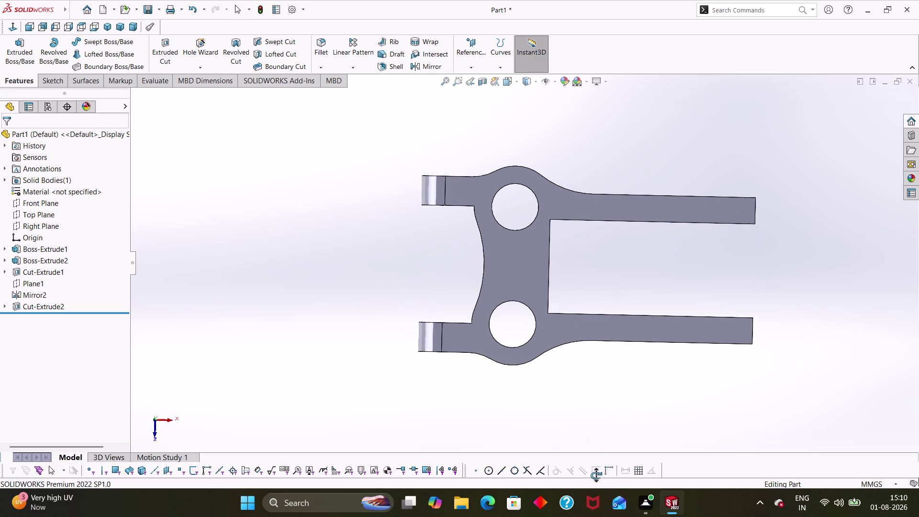
middle_drag(596, 476, 597, 475)
middle_drag(577, 431, 587, 267)
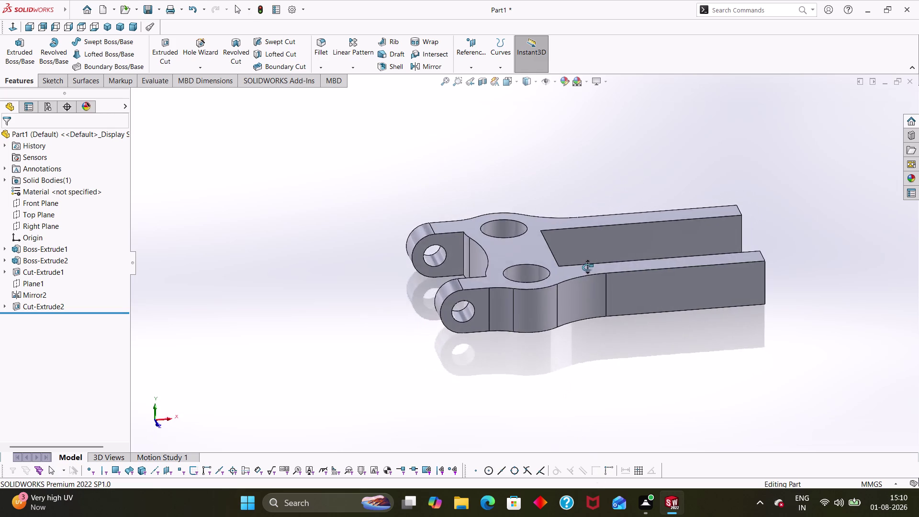
middle_drag(588, 268, 568, 291)
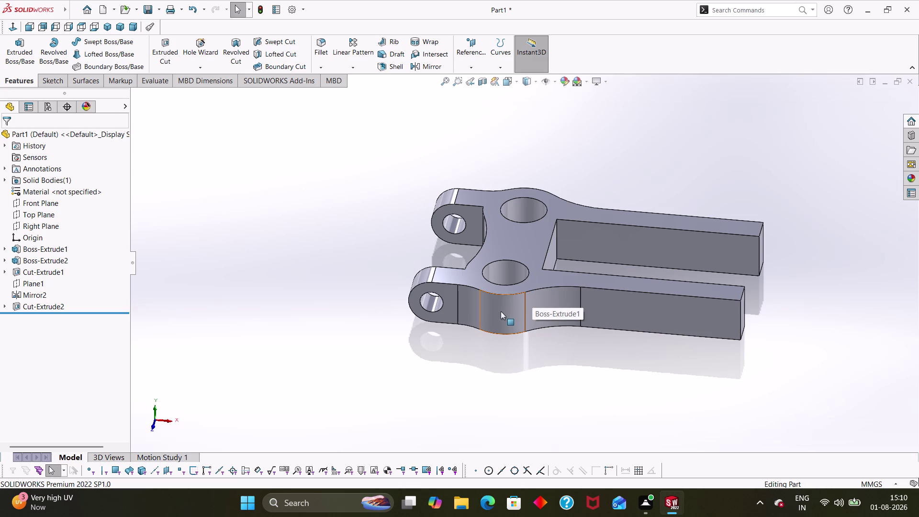
key(Escape)
key(Escape)
key(Escape)
key(Escape)
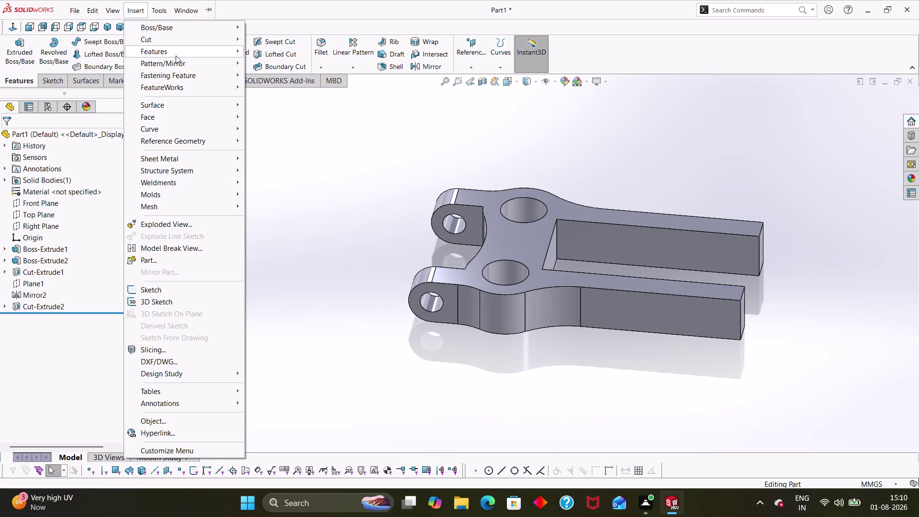
Start a Flex on the lever body and place Trim Plane 1 at 20.73 mm.
click(322, 244)
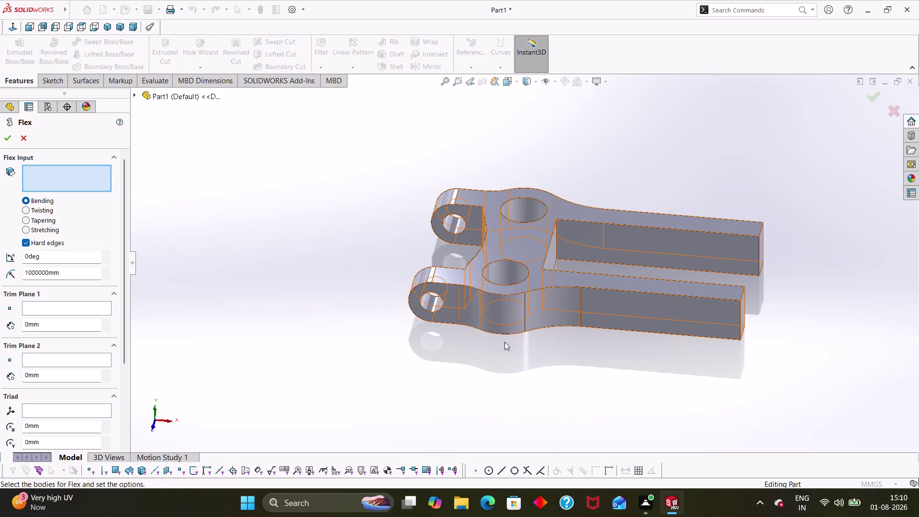
click(573, 310)
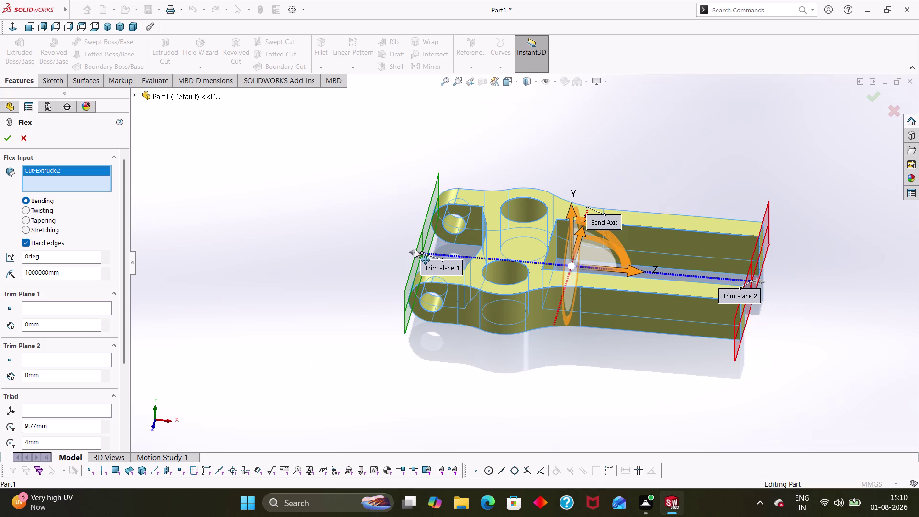
drag(415, 250, 549, 266)
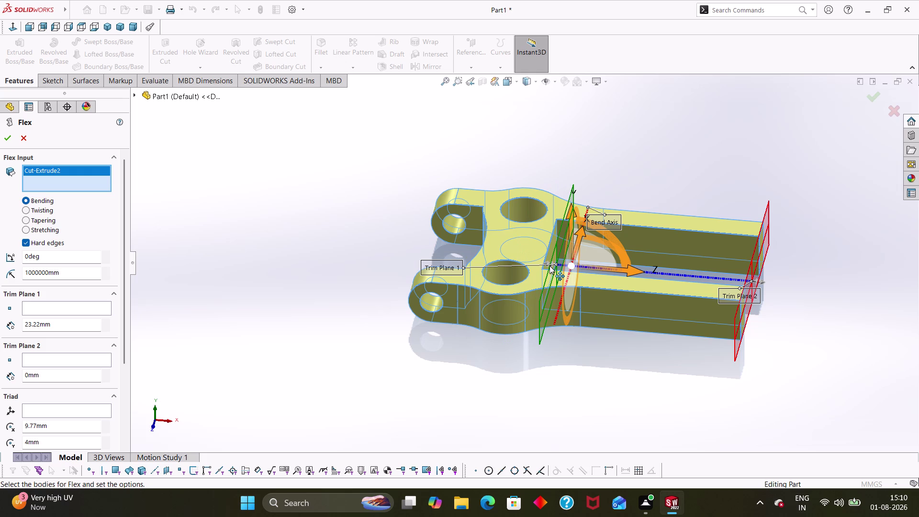
drag(550, 266, 550, 266)
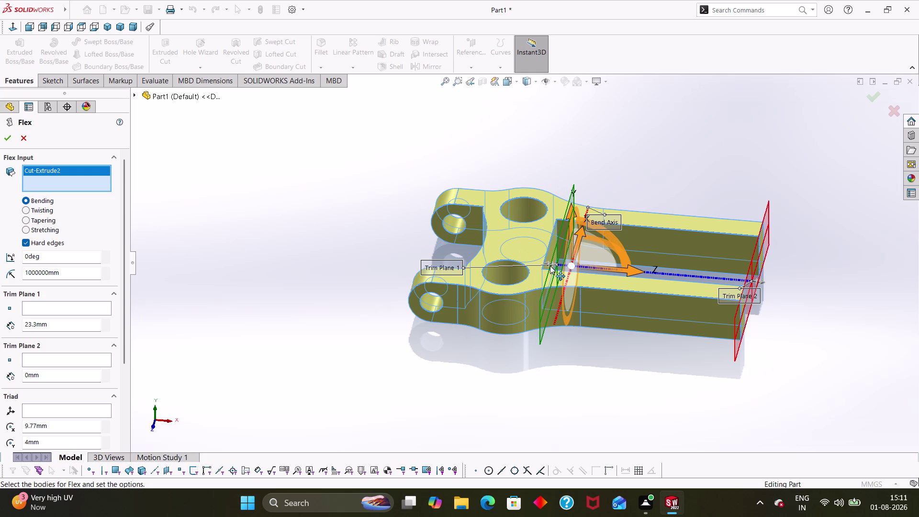
drag(550, 265, 536, 258)
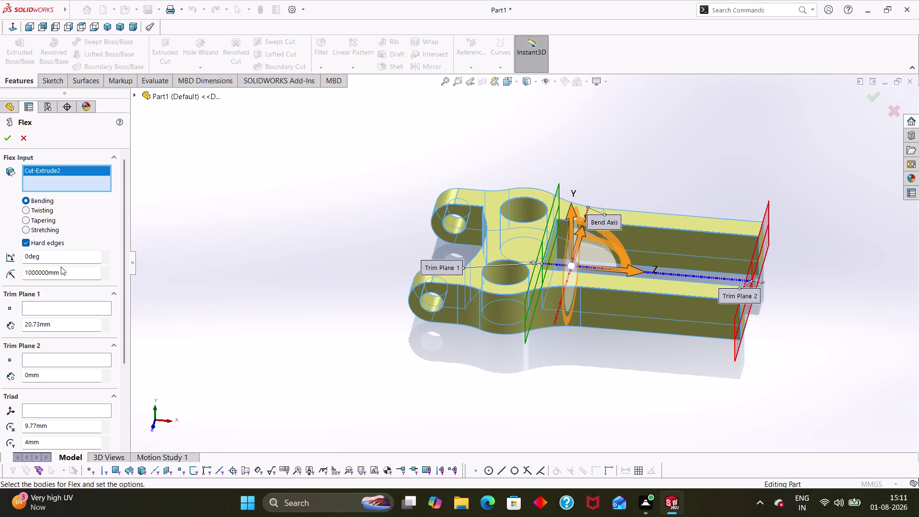
Enter a 90° bend angle to preview the flexed arms.
drag(55, 259, 11, 254)
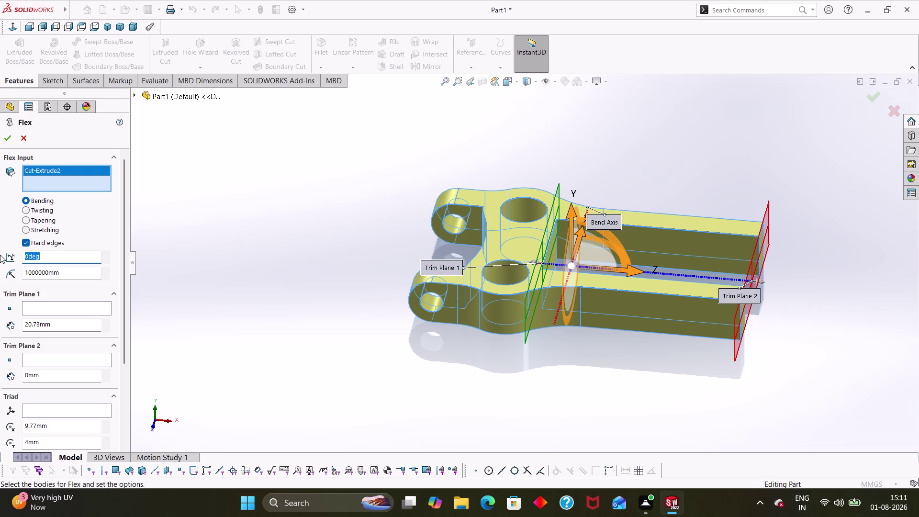
key(9)
key(0)
key(Return)
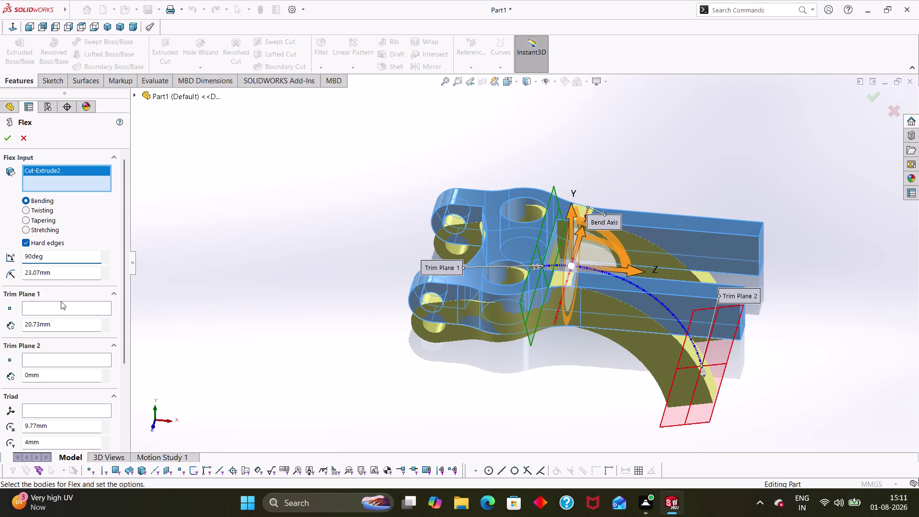
Change the flex bend angle to 45°, then to 35°.
drag(61, 259, 0, 246)
text(45)
key(Return)
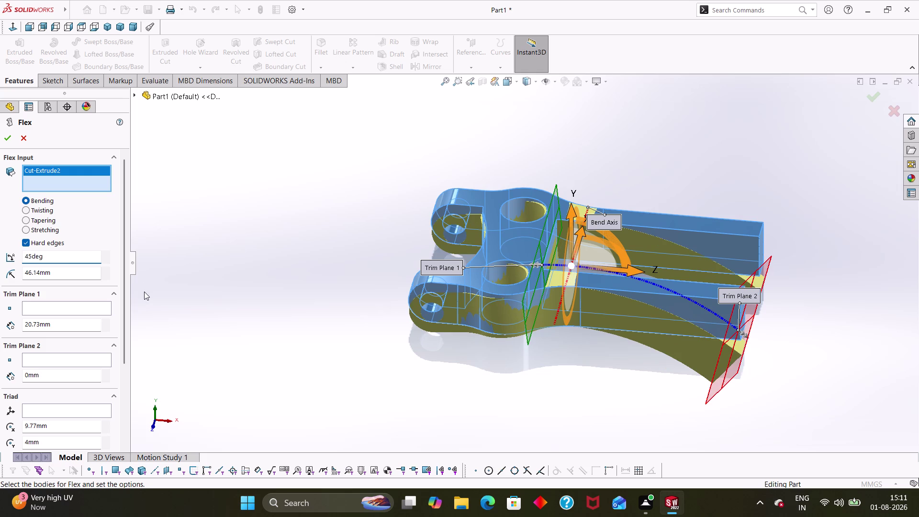
drag(65, 257, 6, 245)
drag(6, 245, 5, 245)
text(35)
key(Return)
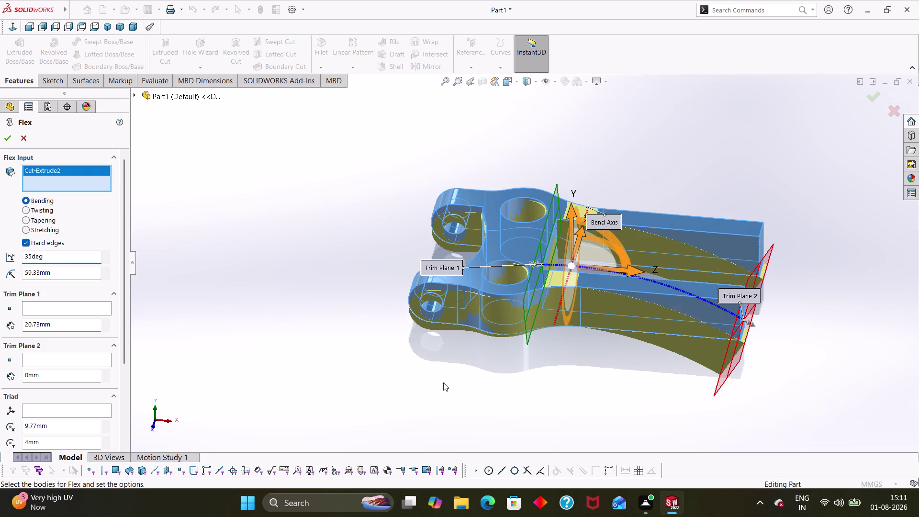
Inspect the 35° bend preview from several angles and accept it as Flex1.
middle_drag(495, 366, 489, 345)
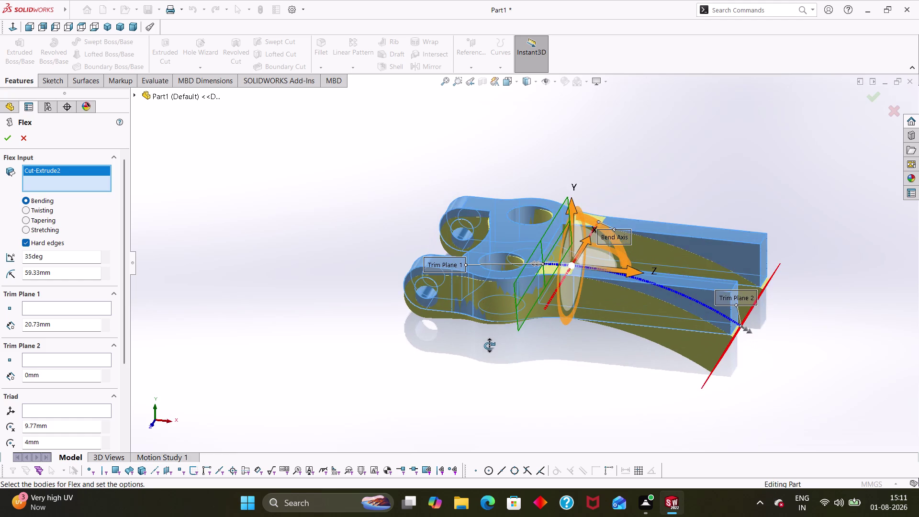
middle_drag(489, 346, 493, 349)
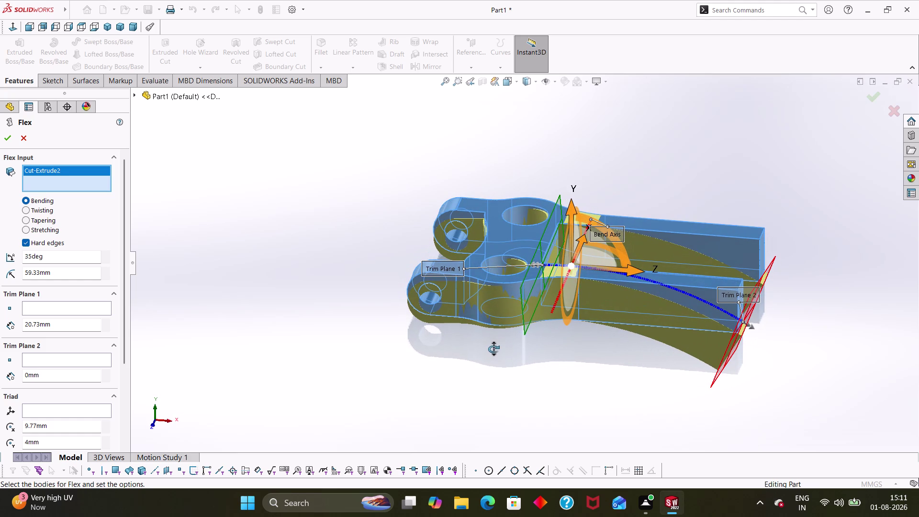
middle_drag(493, 349, 499, 364)
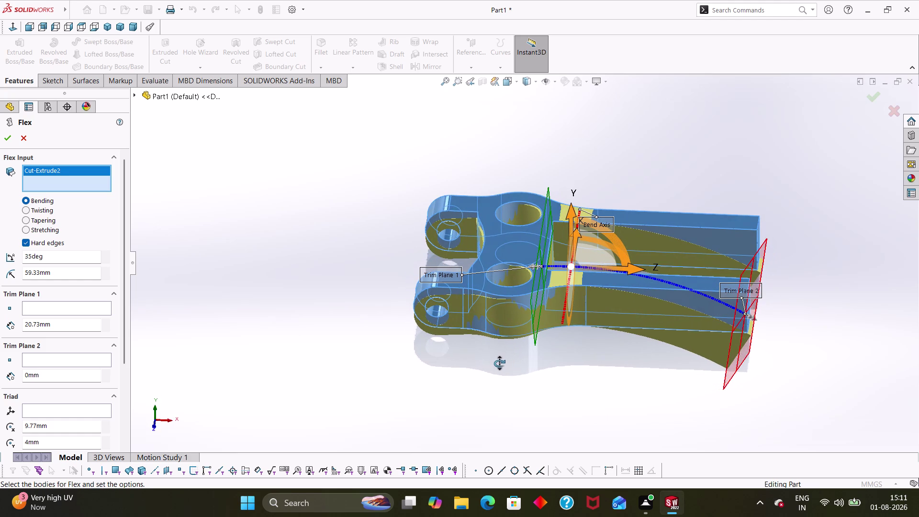
middle_drag(499, 363, 511, 332)
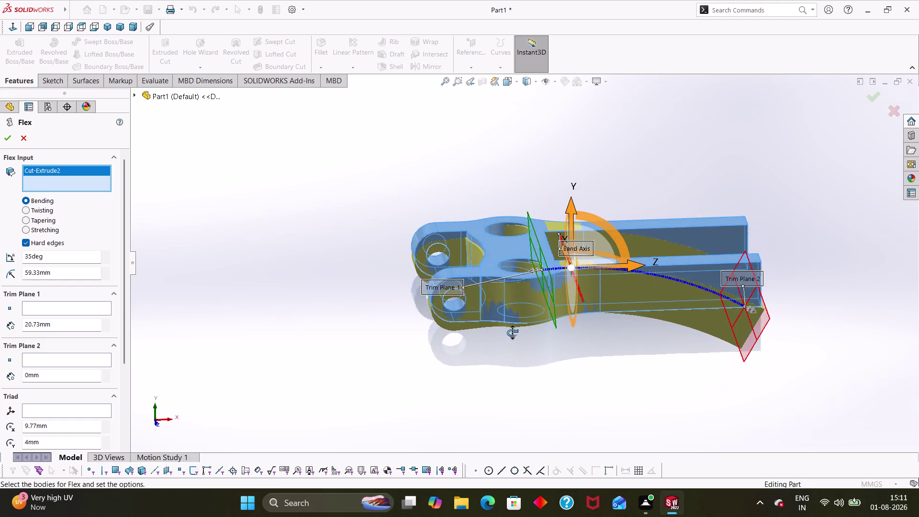
middle_drag(512, 332, 511, 372)
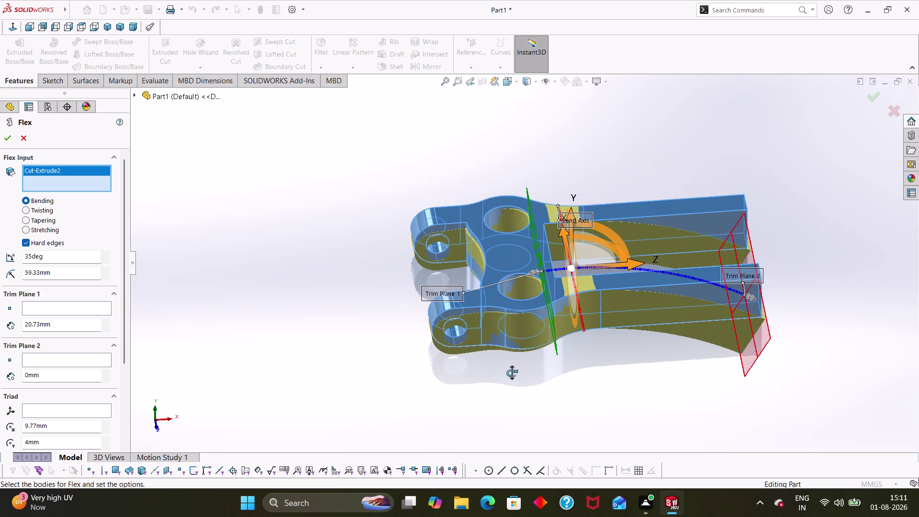
middle_drag(511, 373, 512, 373)
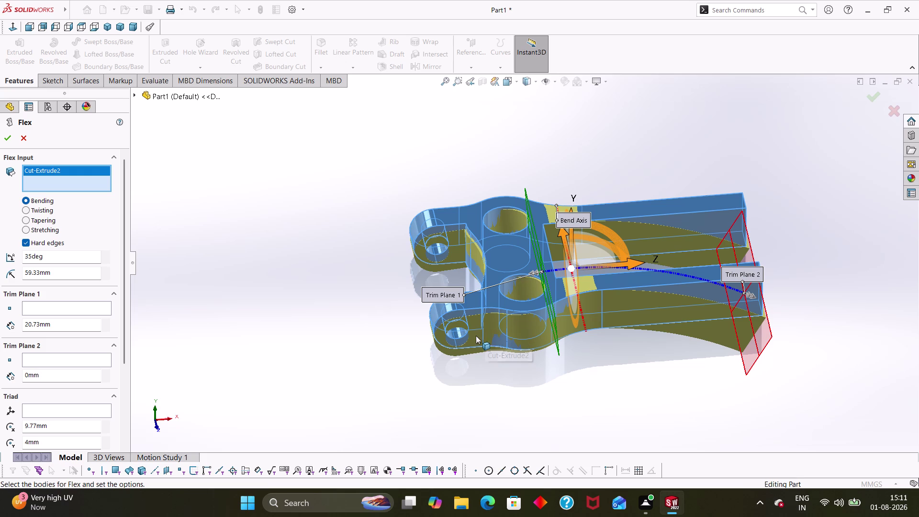
click(2, 142)
click(659, 378)
Orbit the bent lever to view the curved arms and dismiss the arm face menu.
middle_drag(669, 378, 679, 266)
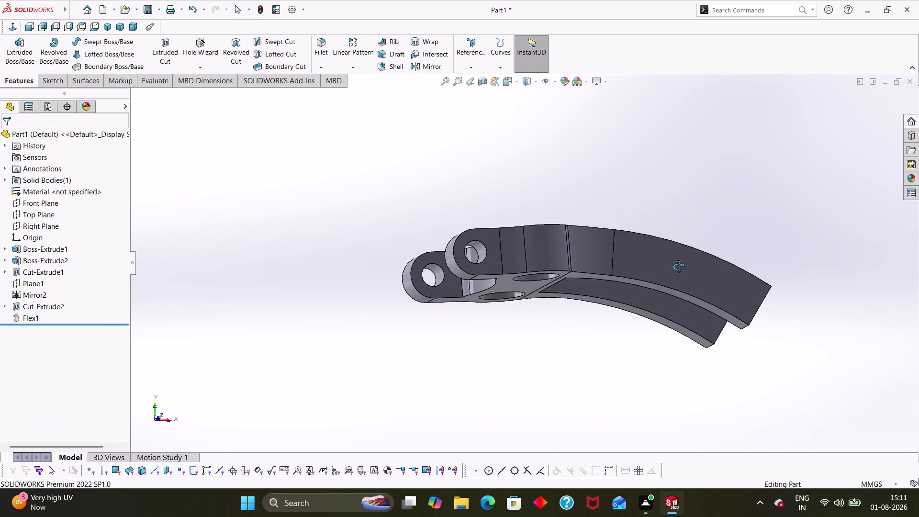
middle_drag(678, 267, 648, 338)
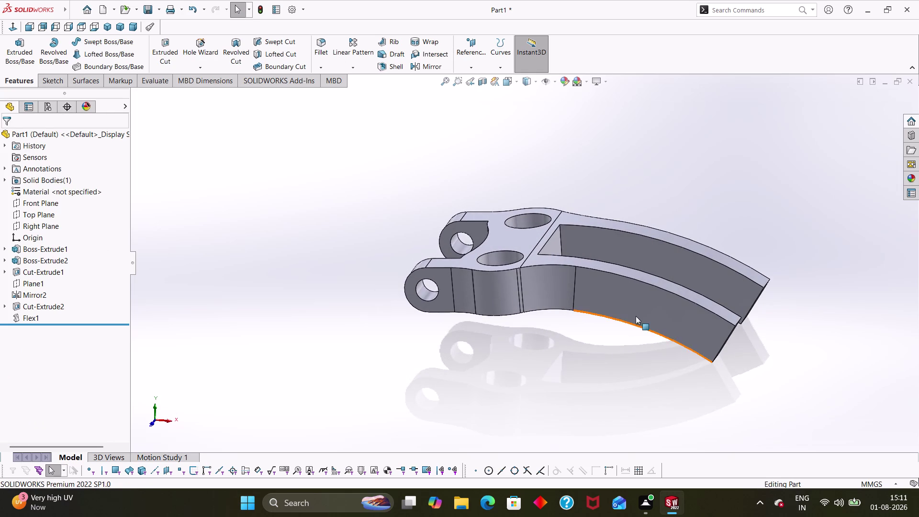
scroll(down, 3)
right_click(532, 281)
key(Escape)
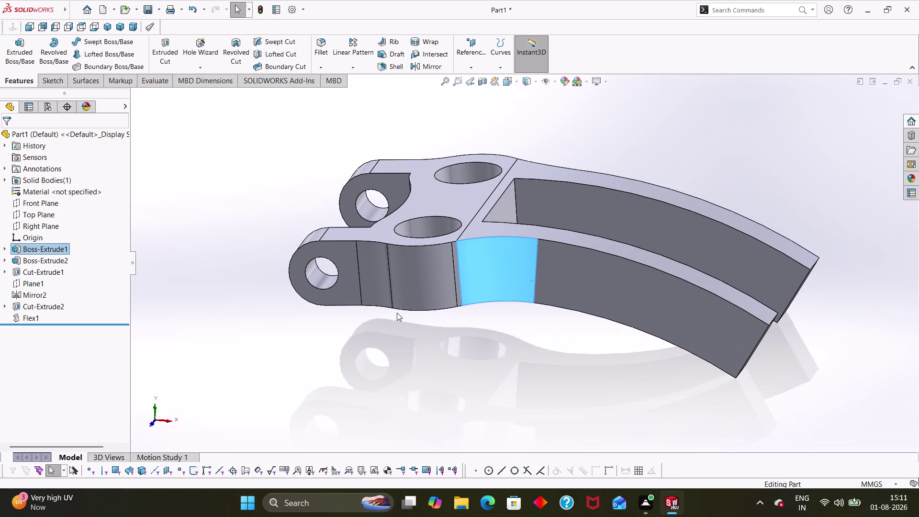
key(Escape)
key(Escape)
key(Escape)
key(Escape)
key(Escape)
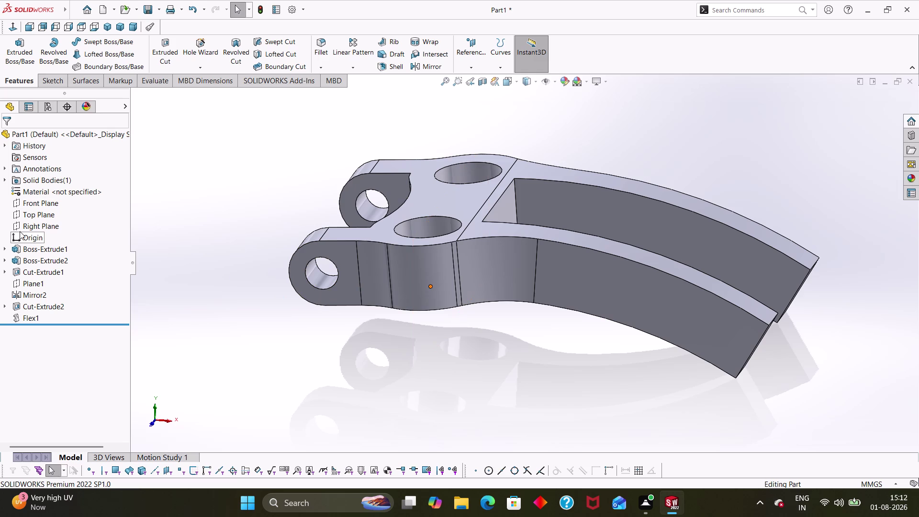
Select Front Plane in the FeatureManager tree and orbit around the curved arms.
click(36, 203)
middle_drag(519, 431, 655, 434)
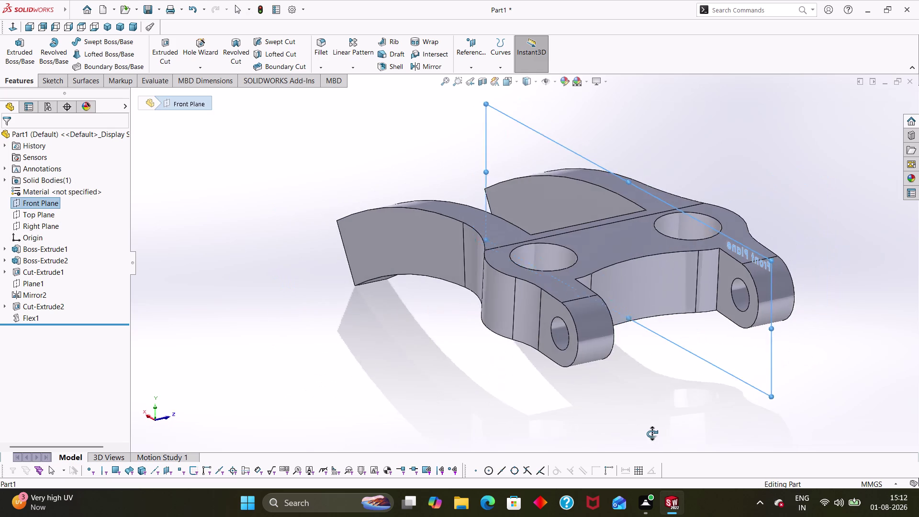
middle_drag(656, 434, 519, 422)
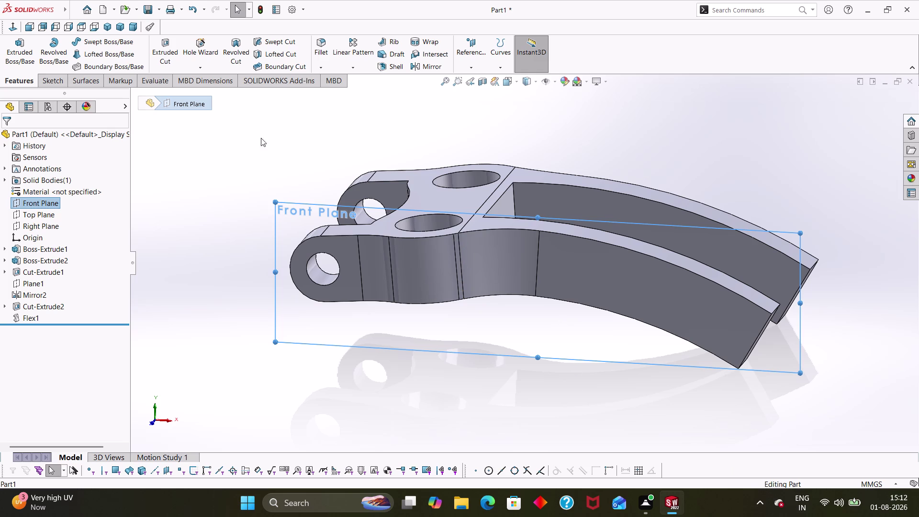
right_click(46, 199)
Start Sketch5 on the Front Plane, exit it empty, and select Flex1 in the tree.
click(59, 182)
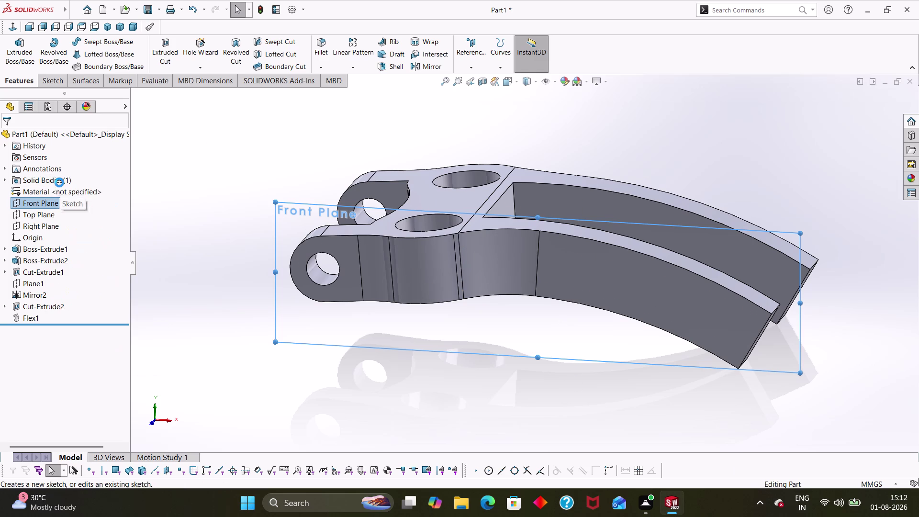
scroll(down, 3)
scroll(up, 3)
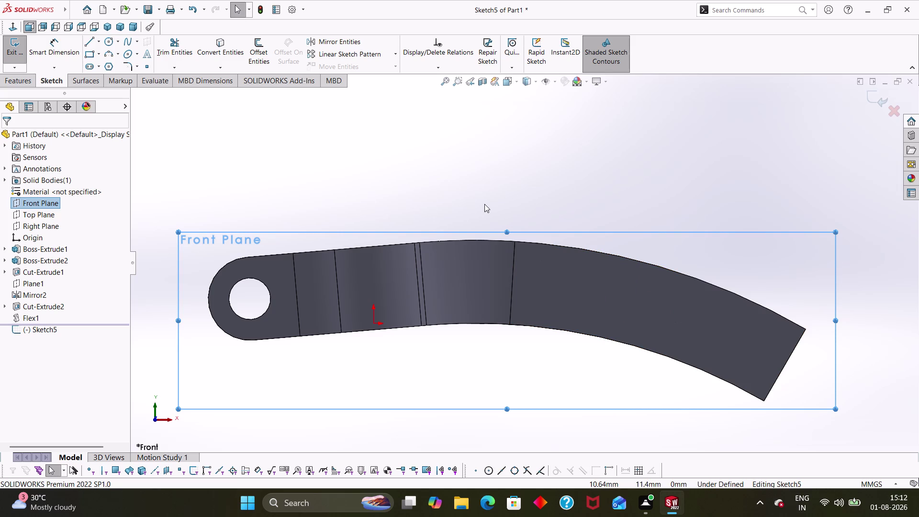
middle_drag(482, 185, 483, 223)
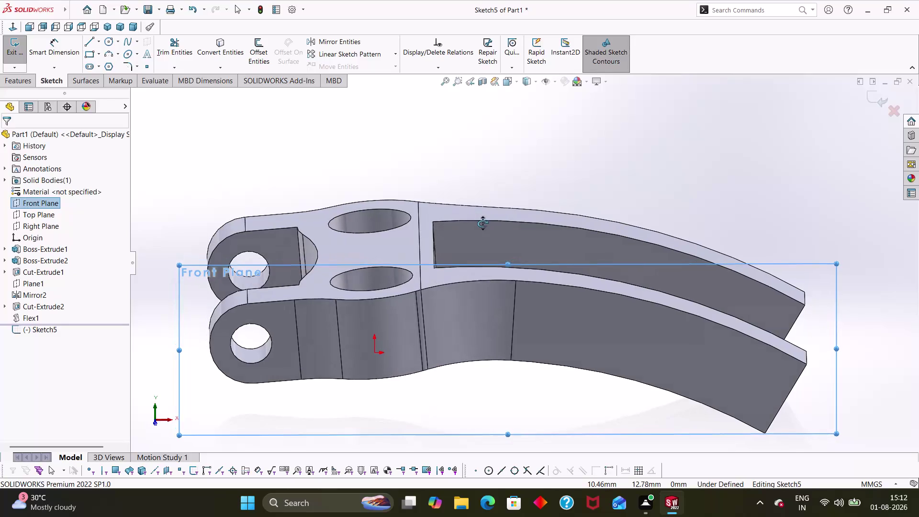
middle_drag(483, 223, 483, 224)
click(23, 315)
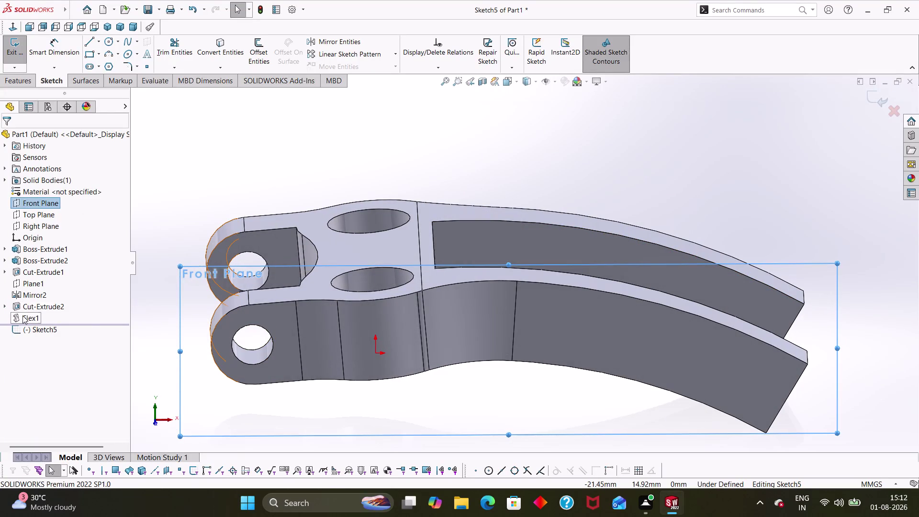
click(17, 58)
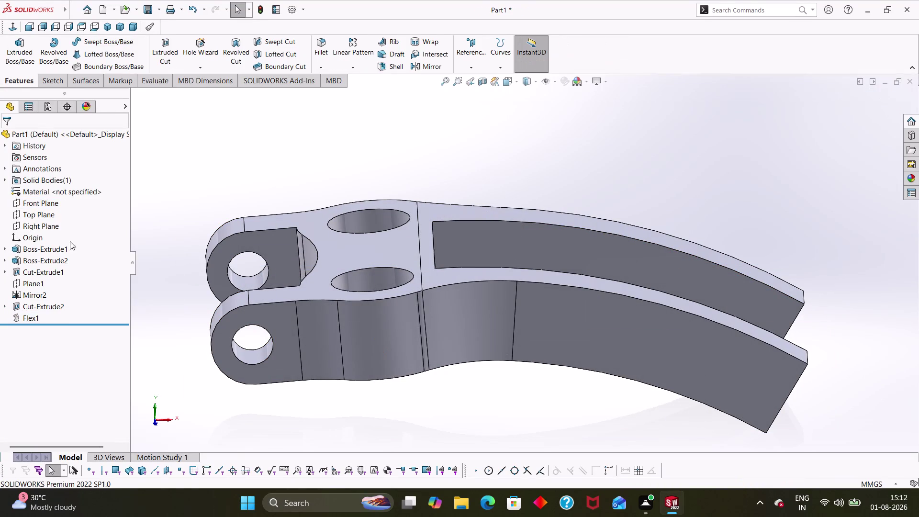
click(35, 319)
Reopen Flex1 for editing and anchor Trim Plane 1 at a vertex.
click(49, 291)
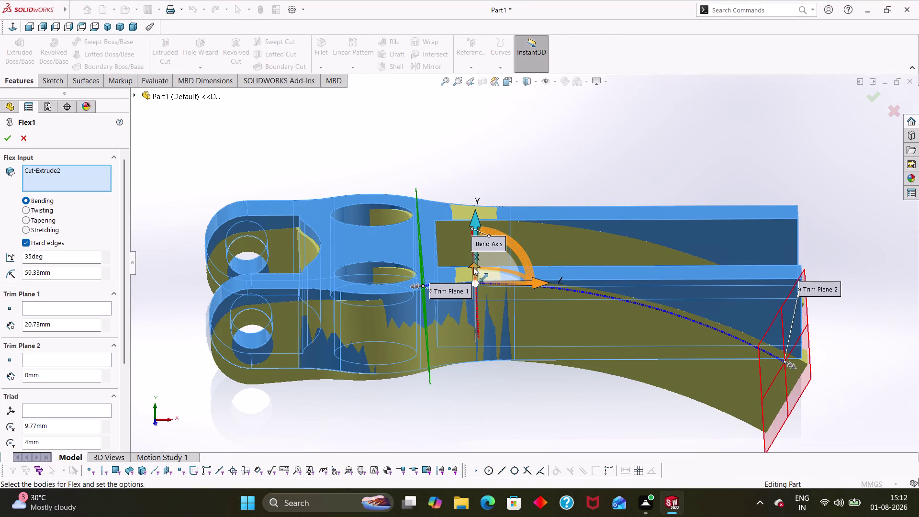
middle_drag(498, 358, 476, 375)
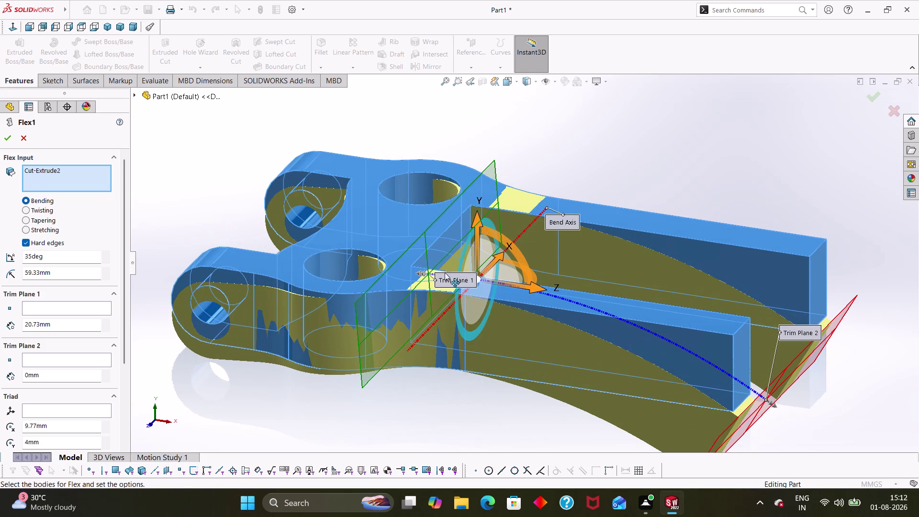
click(24, 306)
drag(422, 236, 408, 236)
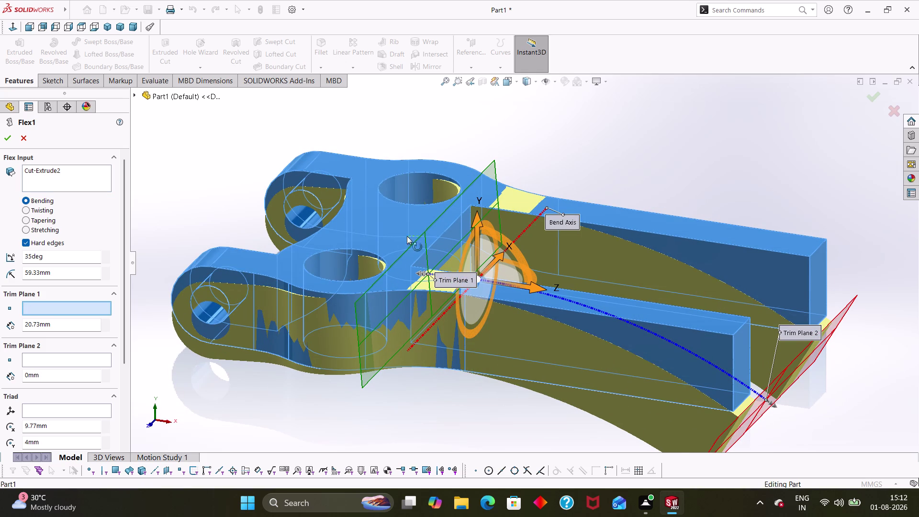
drag(408, 236, 401, 235)
middle_drag(467, 411, 488, 380)
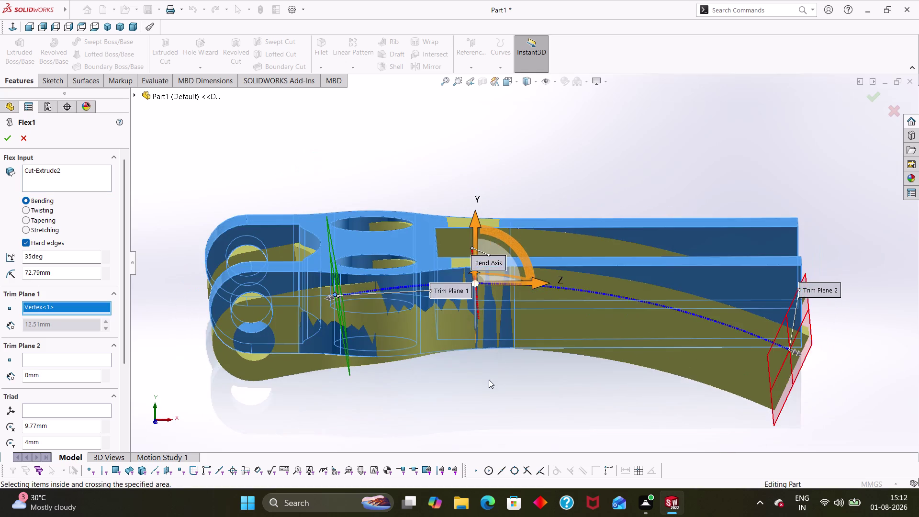
scroll(down, 3)
scroll(up, 3)
middle_drag(538, 345, 523, 359)
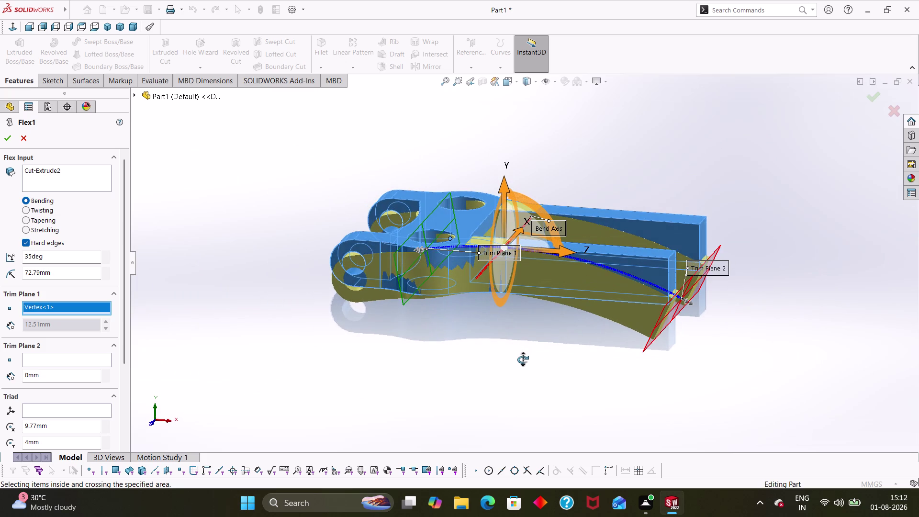
middle_drag(523, 360, 527, 367)
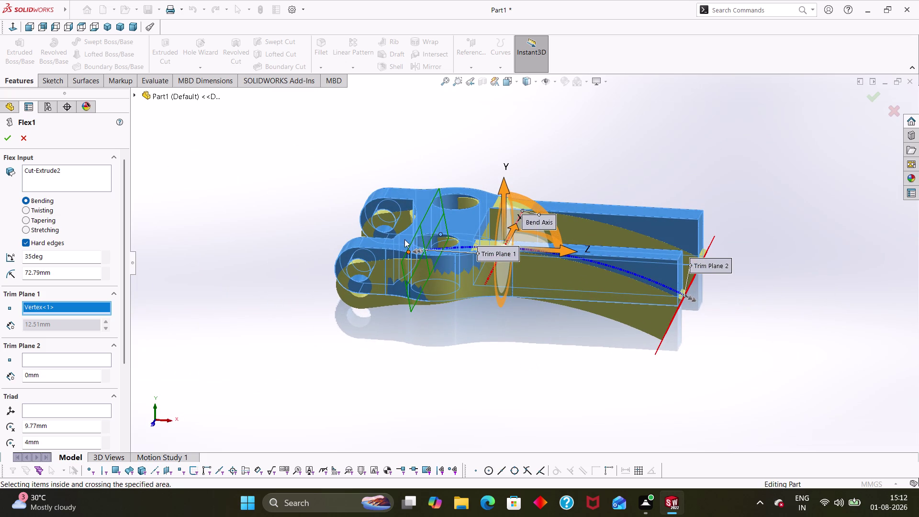
Drag Trim Plane 1 along the arm toward the bend.
drag(420, 234, 447, 244)
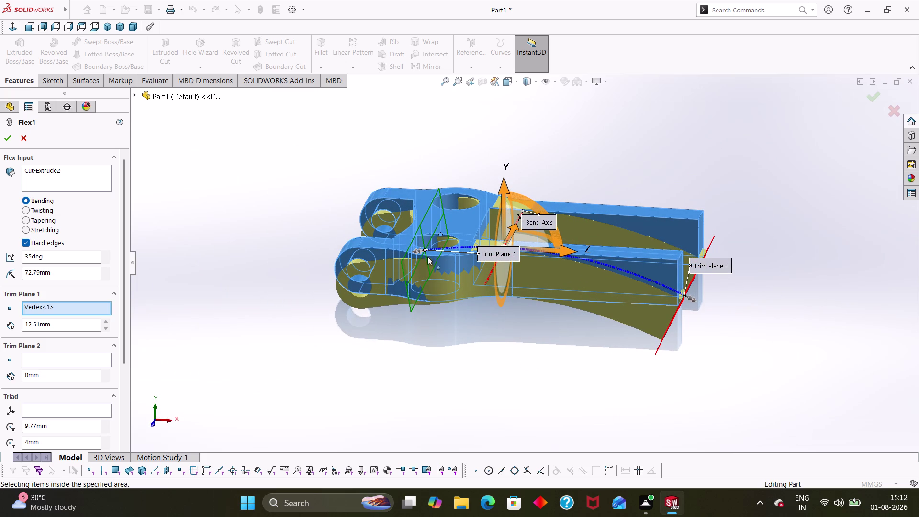
drag(419, 250, 491, 273)
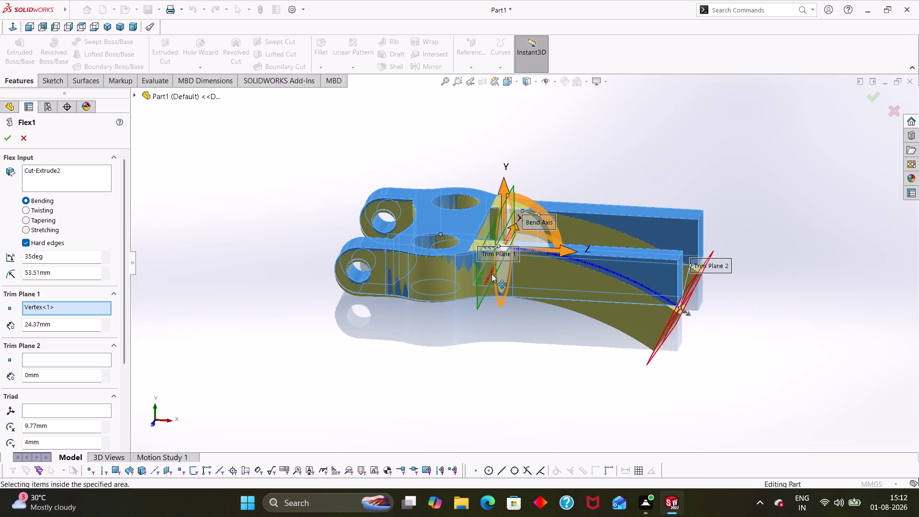
drag(491, 274, 515, 291)
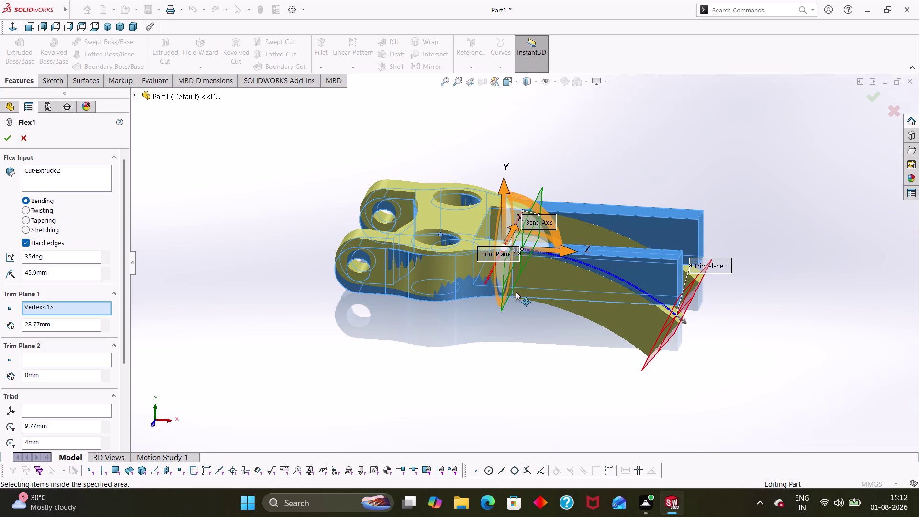
drag(515, 292, 518, 292)
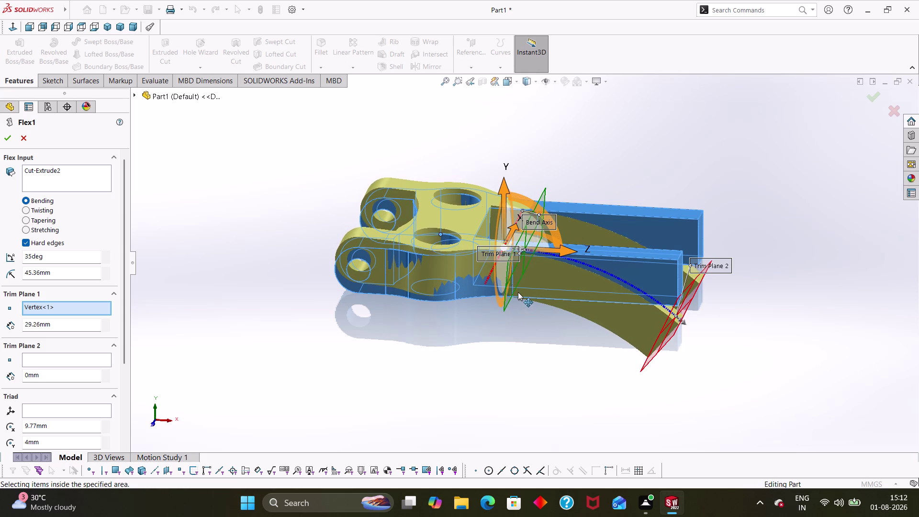
drag(518, 292, 515, 291)
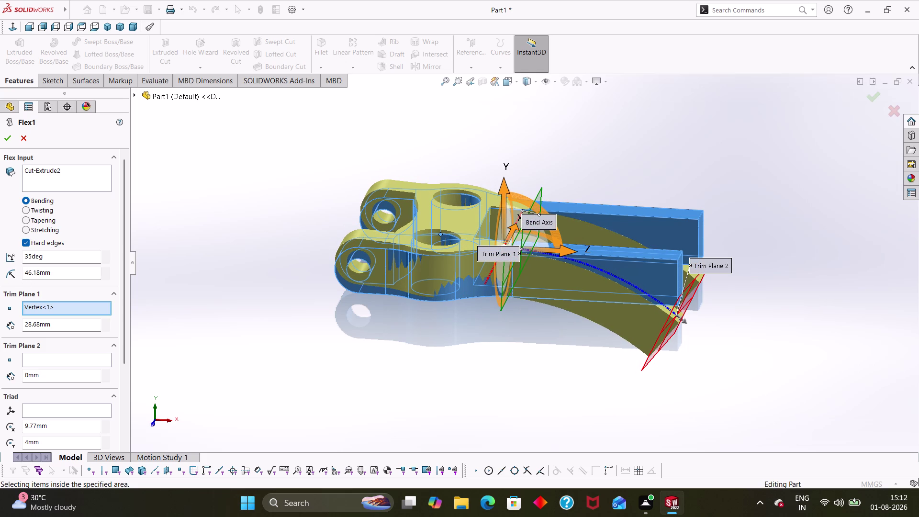
Set the Flex1 angle to 46.31° and radius to 35 mm, accept, and inspect the lever.
drag(67, 277, 0, 258)
text(35)
key(Return)
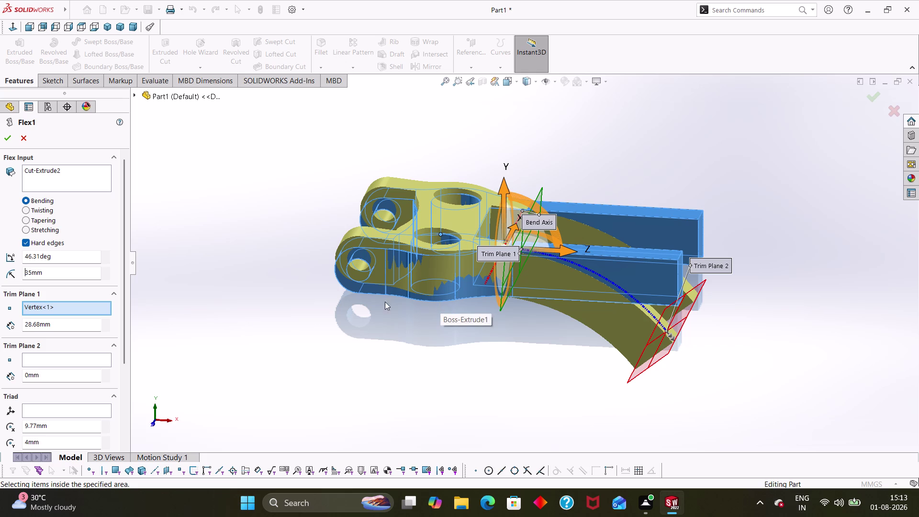
click(7, 146)
click(6, 140)
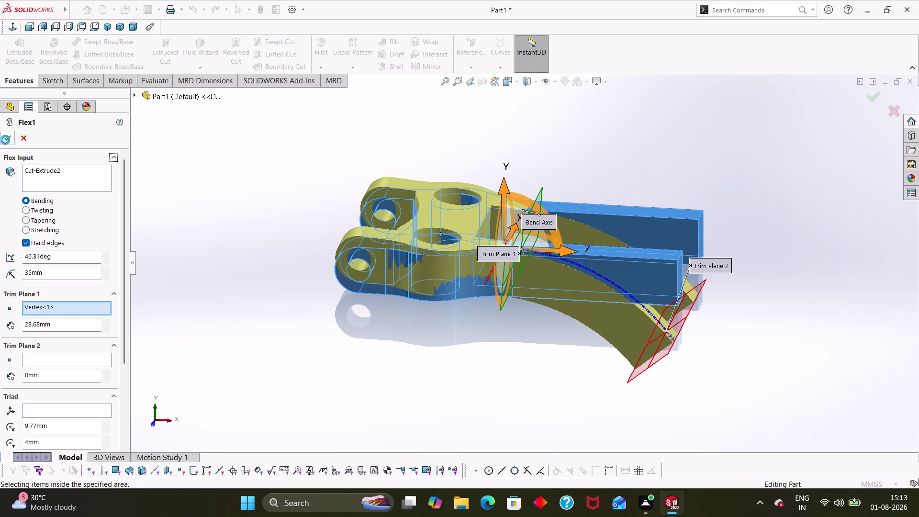
middle_drag(523, 348, 539, 314)
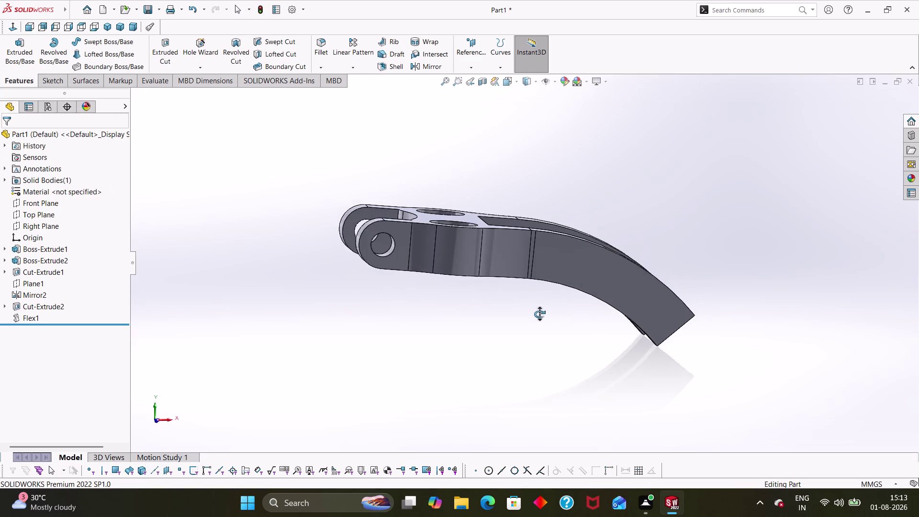
middle_drag(540, 314, 532, 335)
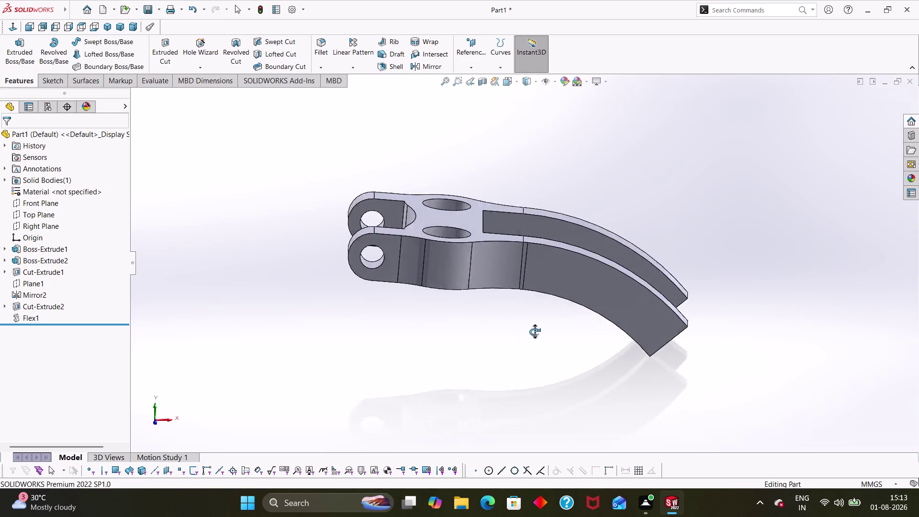
middle_drag(532, 334, 523, 326)
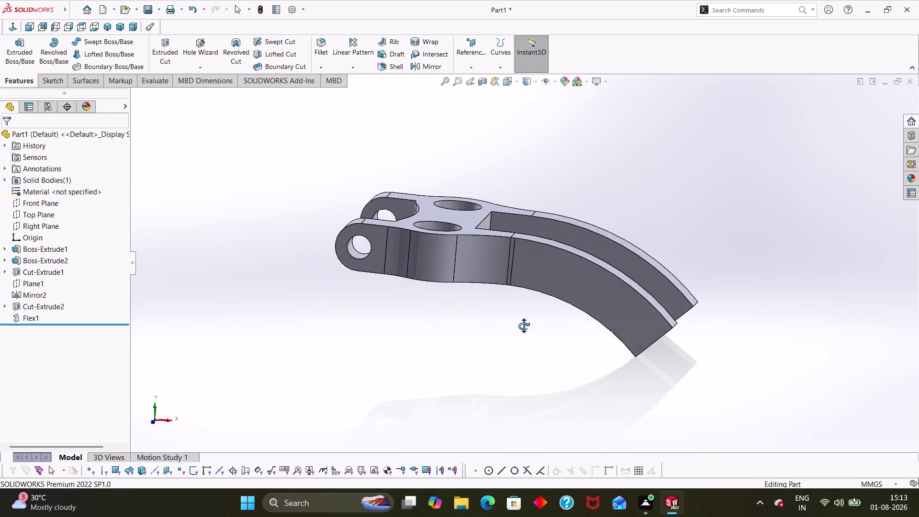
middle_drag(524, 326, 523, 327)
click(622, 332)
Start a sketch on the arm end face and draw a circle at its end.
click(666, 300)
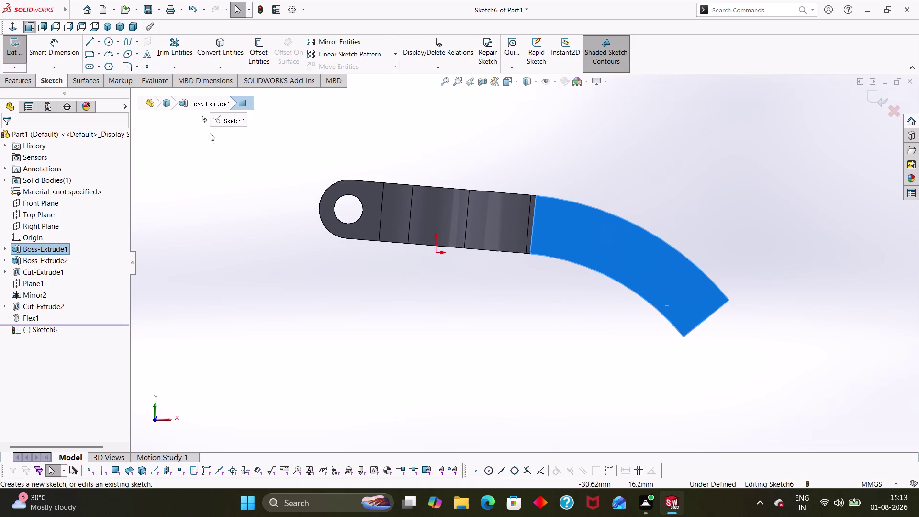
click(107, 43)
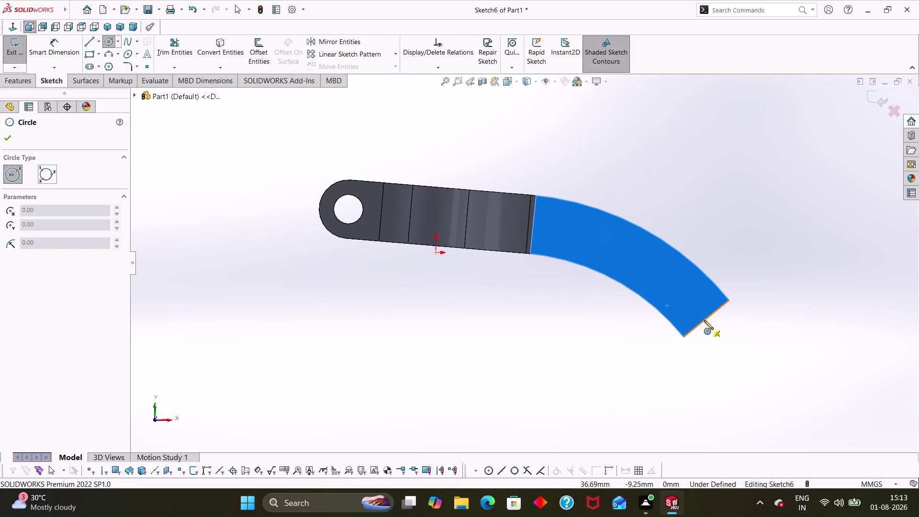
click(706, 320)
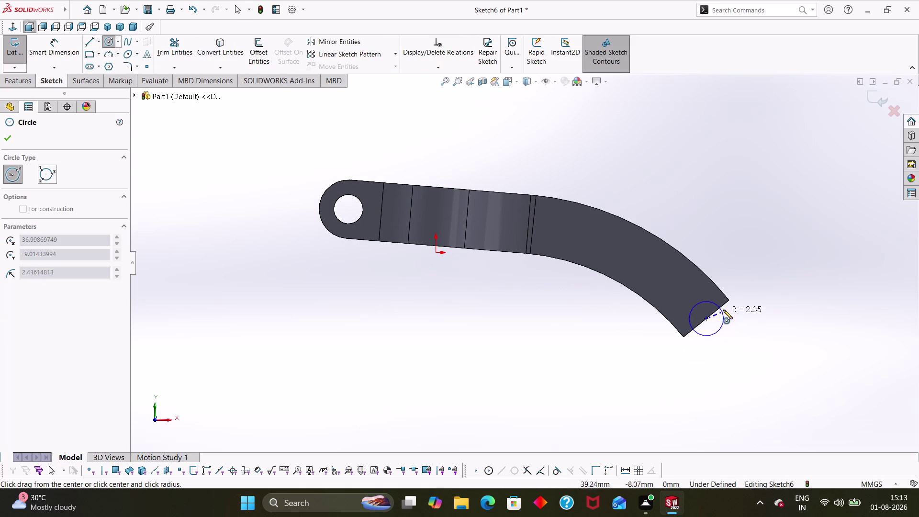
click(729, 299)
key(Escape)
key(Escape)
key(Escape)
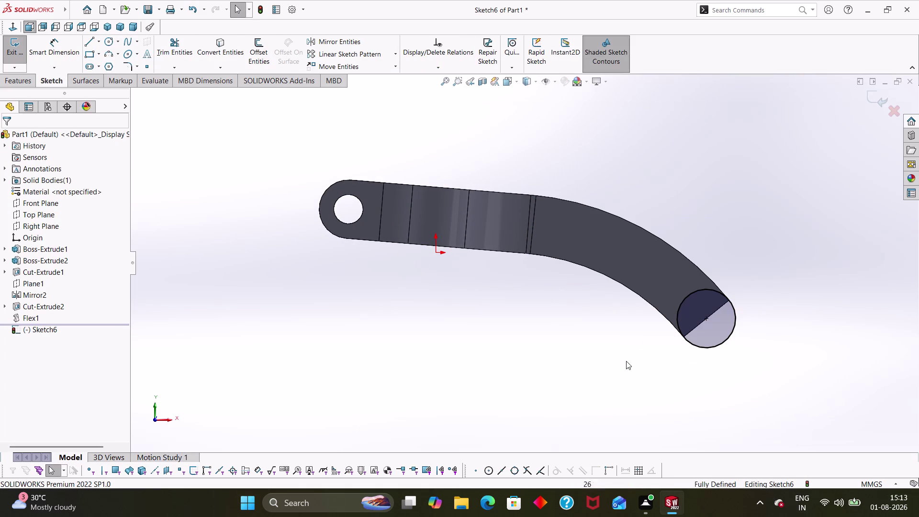
Draw a line across the circle from the arm's upper corner to its lower corner.
right_drag(501, 343, 331, 323)
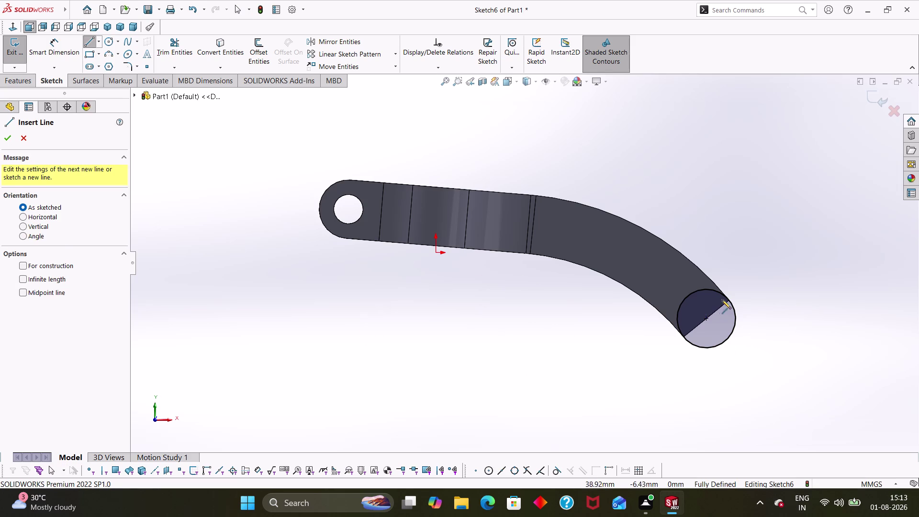
click(730, 298)
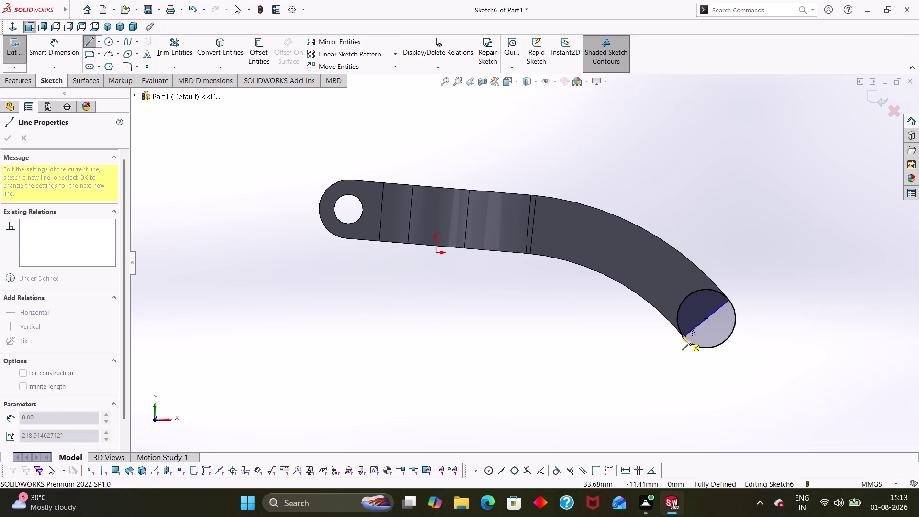
click(682, 337)
key(Escape)
key(Escape)
key(Escape)
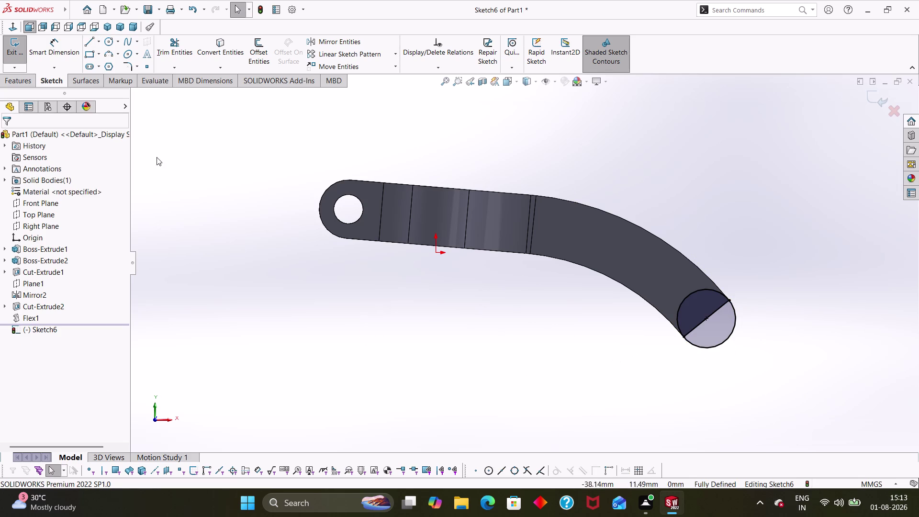
Trim away the arc overlapping the arm, leaving a rounded end profile.
click(170, 50)
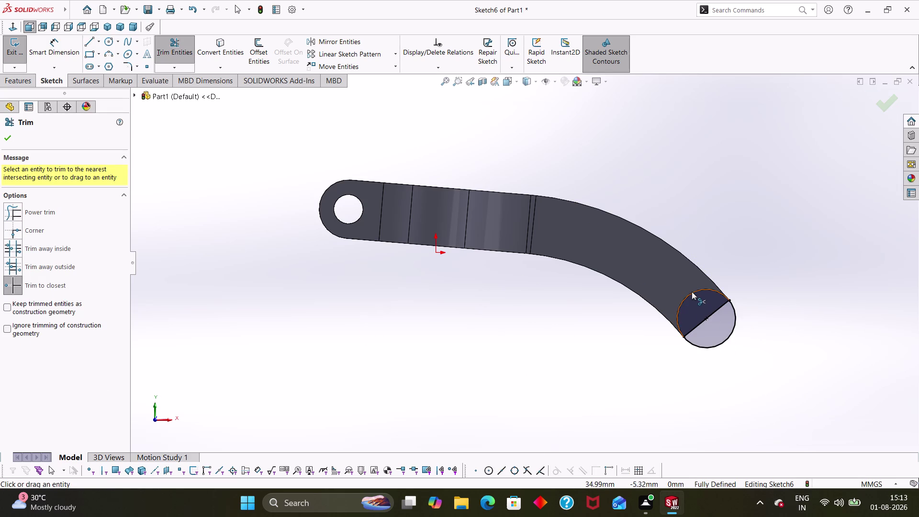
click(691, 292)
key(Escape)
key(Escape)
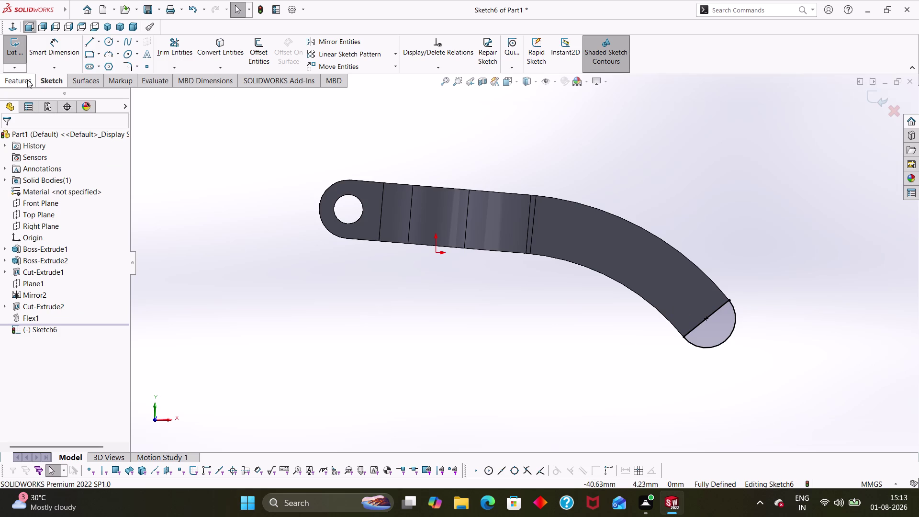
click(12, 78)
click(30, 52)
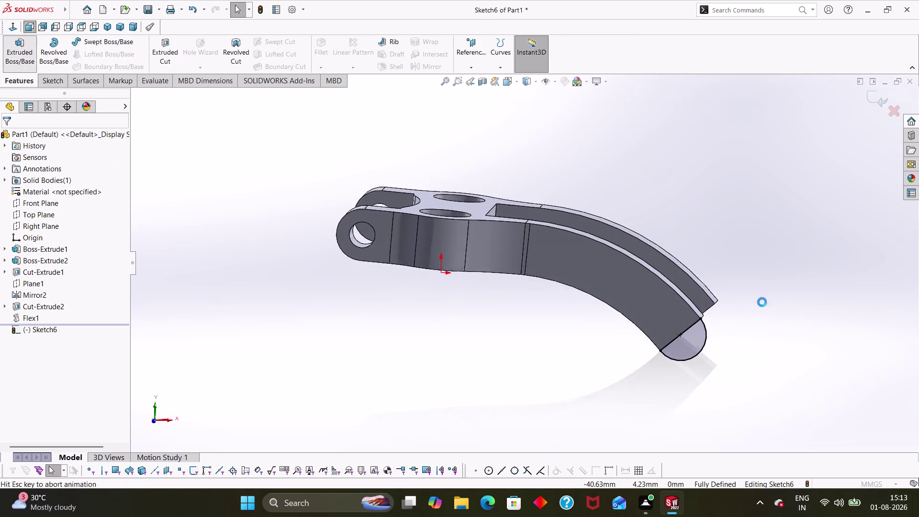
Extrude the rounded end sketch as Boss-Extrude3 in the reversed direction.
middle_drag(742, 344, 705, 353)
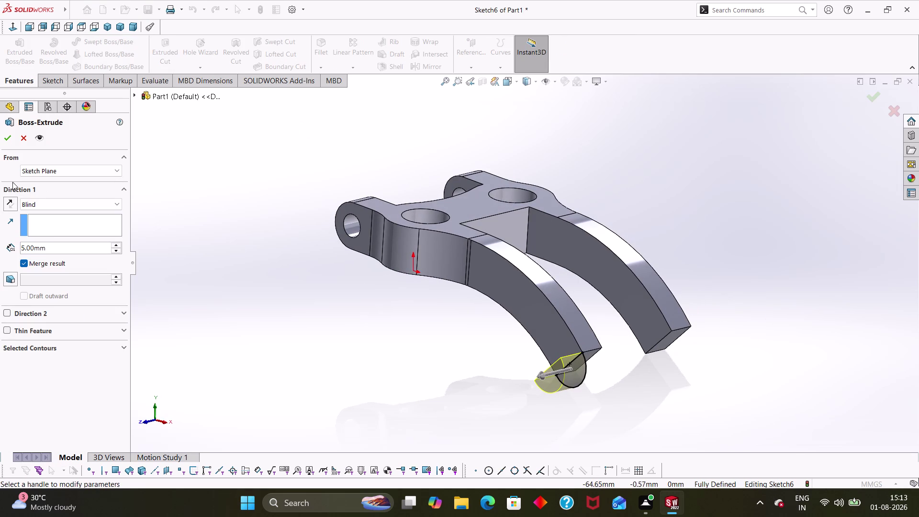
click(11, 201)
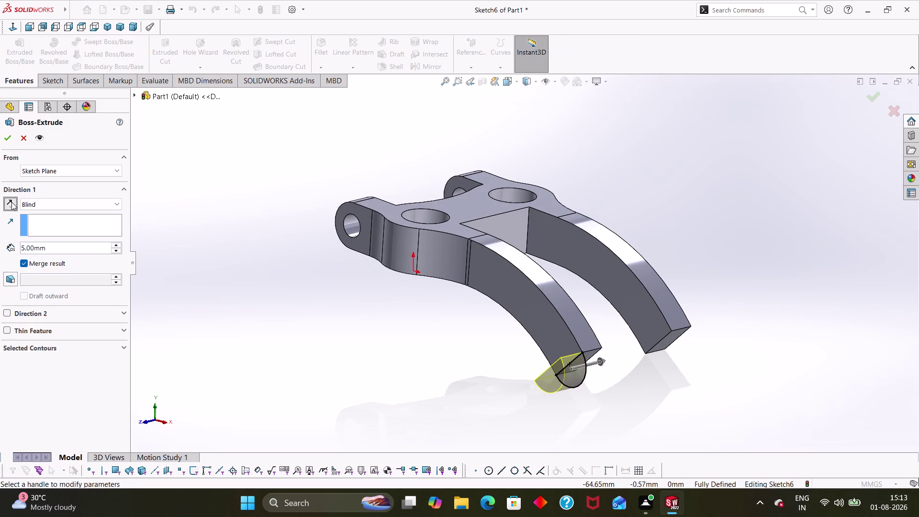
click(3, 140)
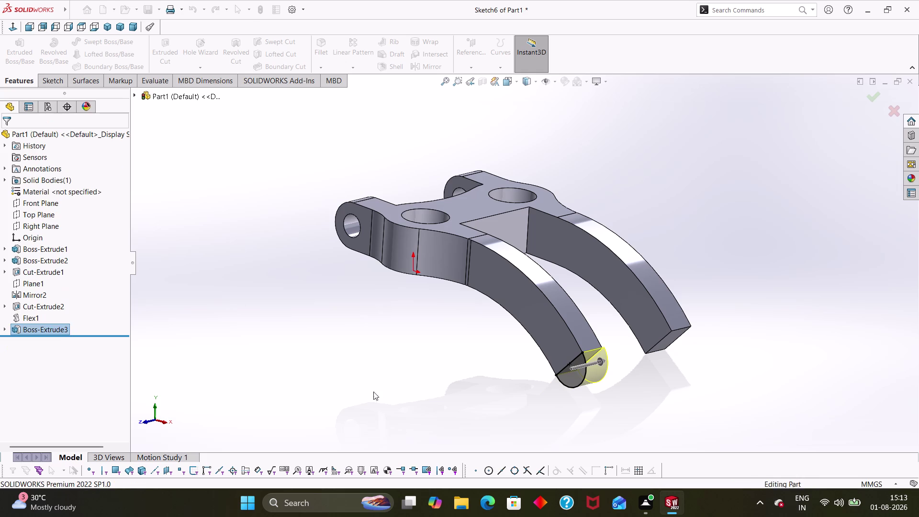
click(417, 378)
Edit Boss-Extrude3 to change its Blind depth to 4.5 mm.
middle_drag(691, 416, 709, 400)
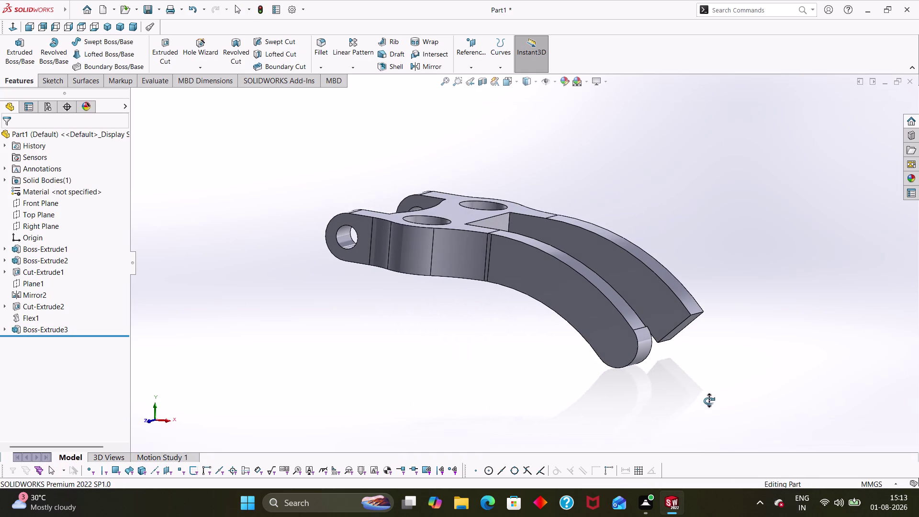
middle_drag(709, 401, 709, 401)
right_click(35, 329)
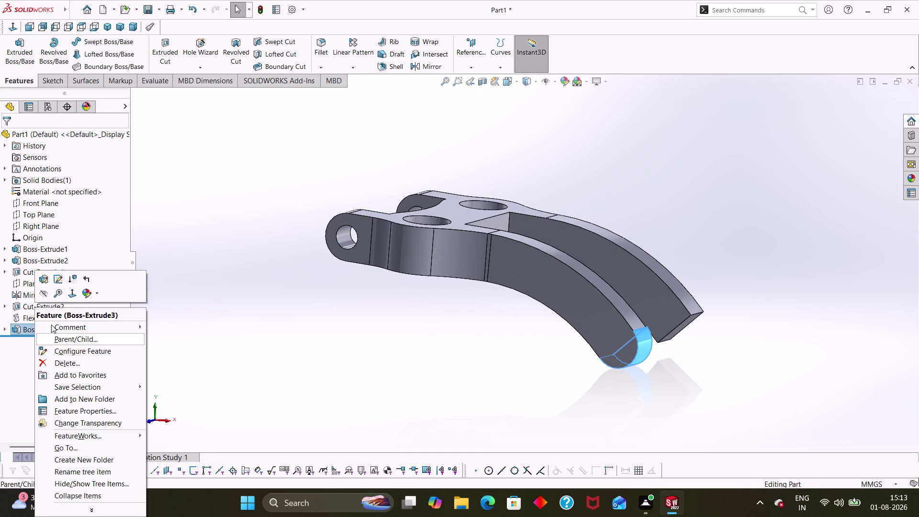
click(40, 280)
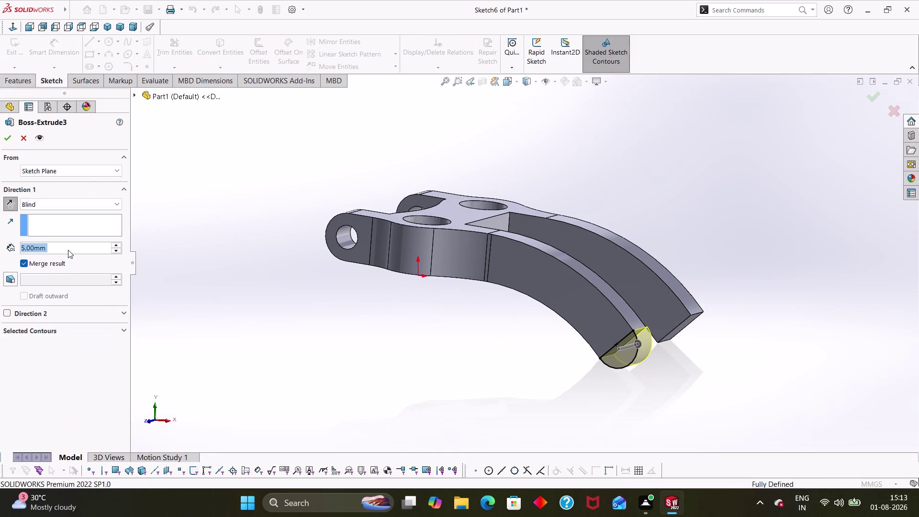
text(4.5)
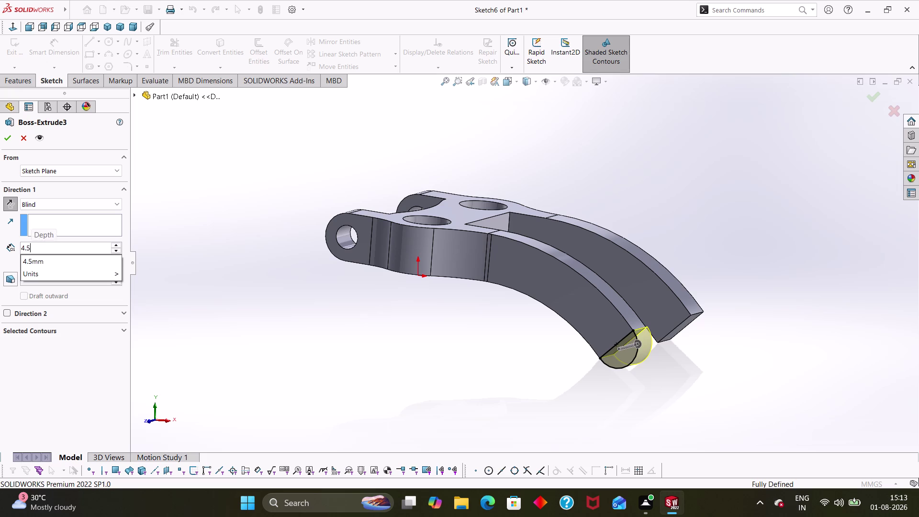
key(Return)
click(4, 136)
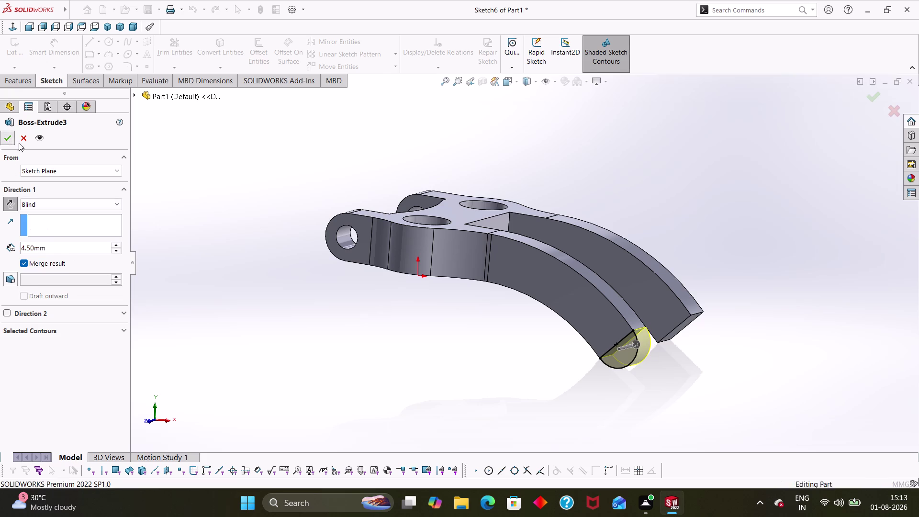
click(415, 373)
middle_drag(515, 351, 476, 368)
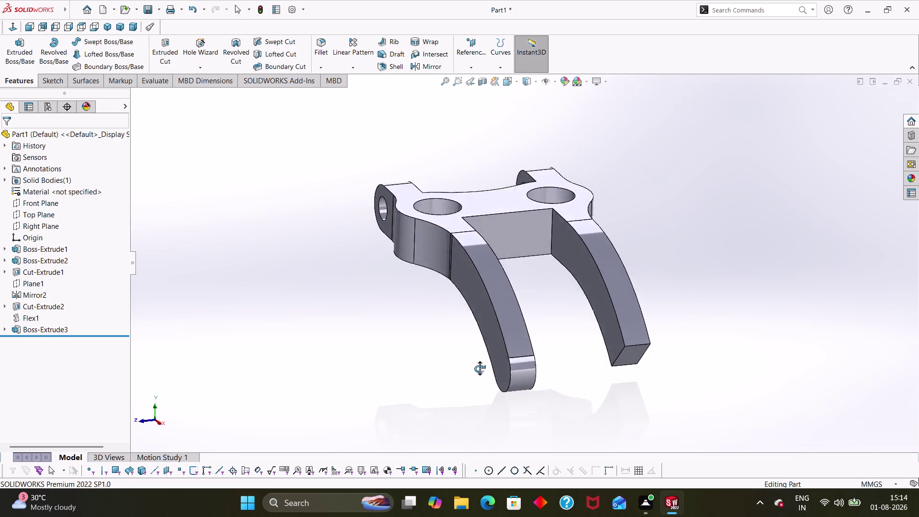
Start a sketch on the curved arm face and draw a circle at the tip's arc centre.
middle_drag(476, 369, 529, 364)
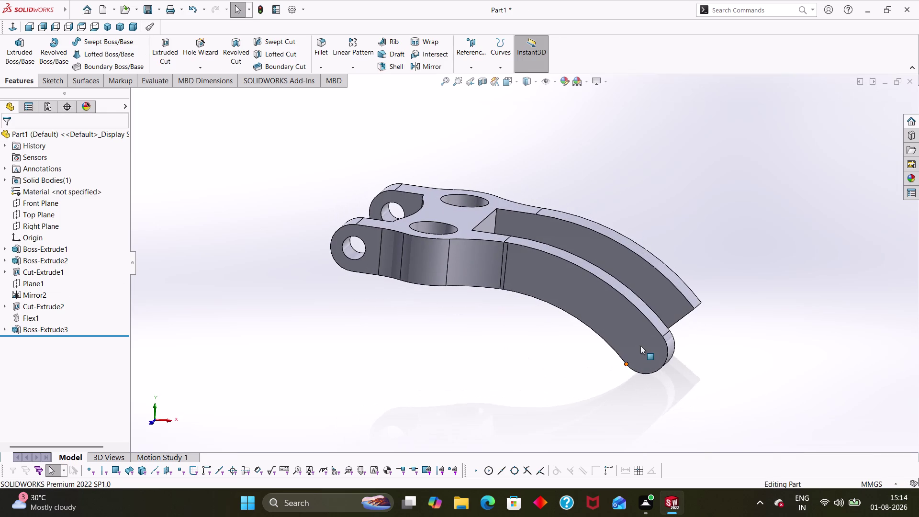
right_click(640, 345)
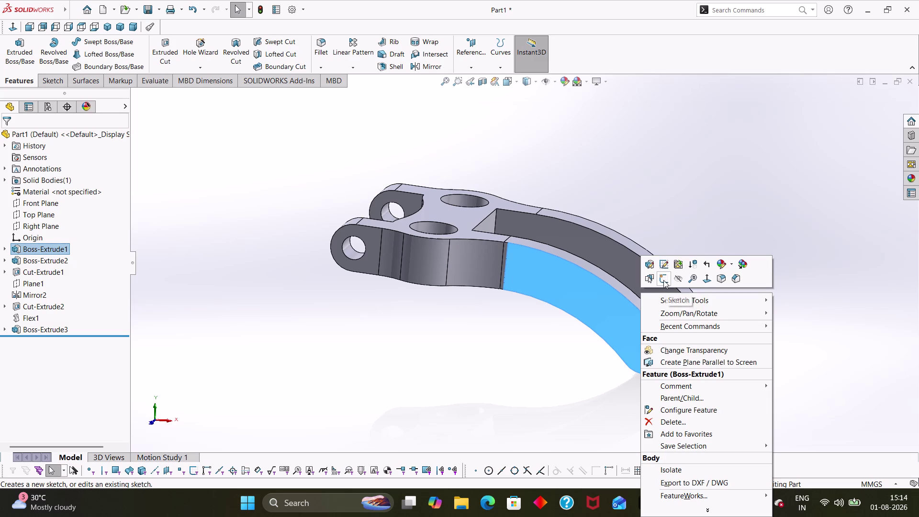
click(663, 279)
right_drag(589, 333, 630, 347)
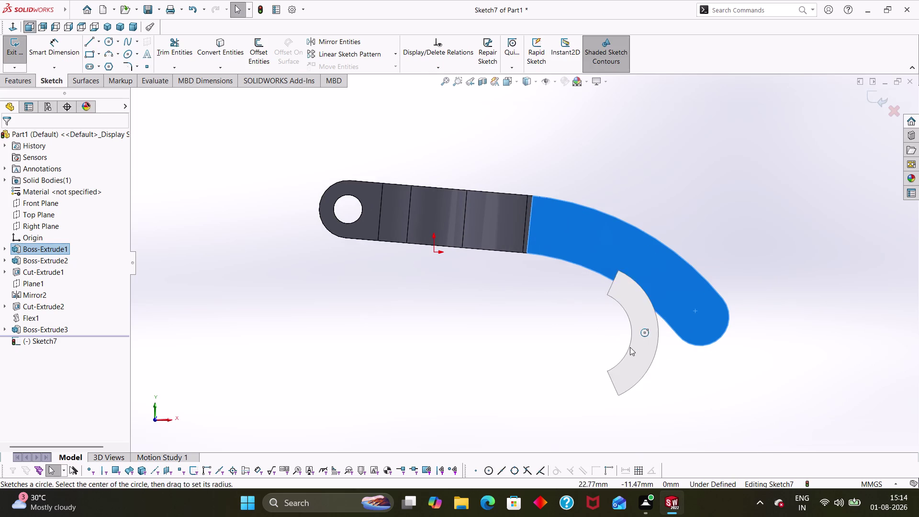
right_drag(630, 347, 637, 347)
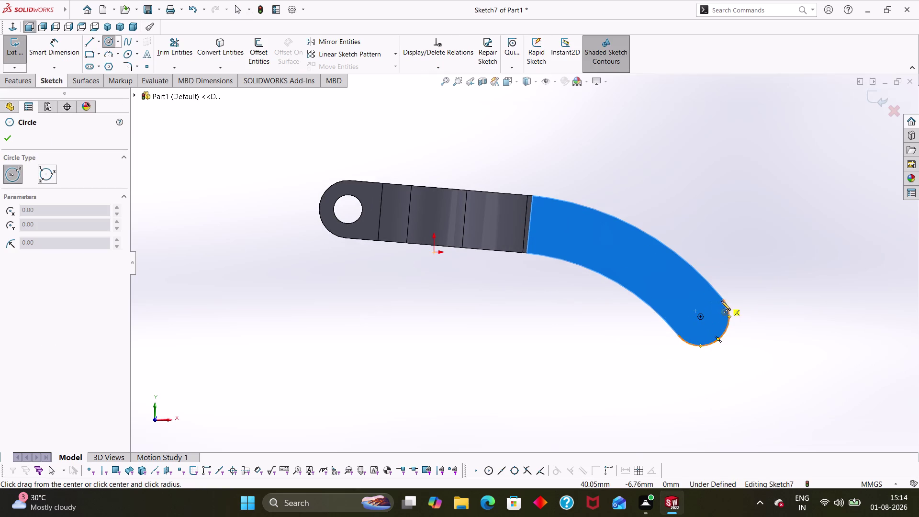
click(700, 317)
click(704, 331)
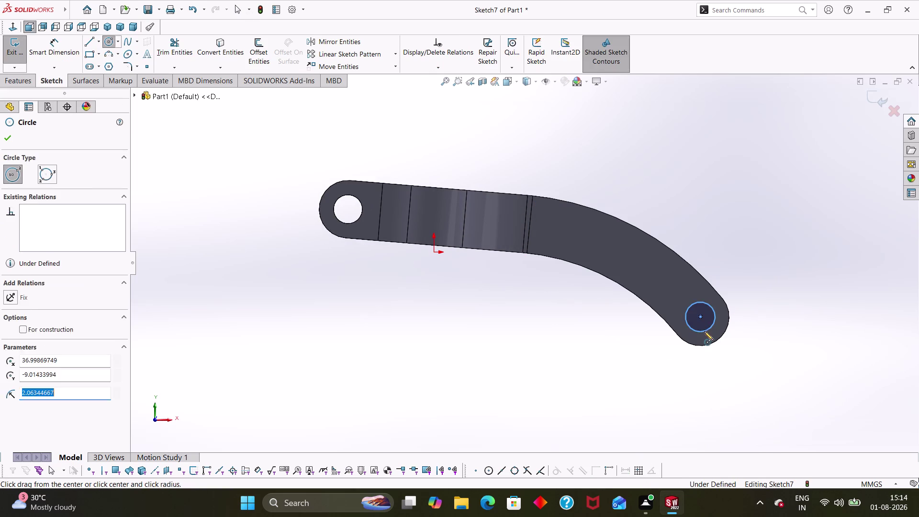
key(Escape)
key(Escape)
Dimension the circle's diameter as 6 mm, then correct it to 3 mm.
right_drag(673, 406, 682, 342)
click(688, 324)
click(596, 335)
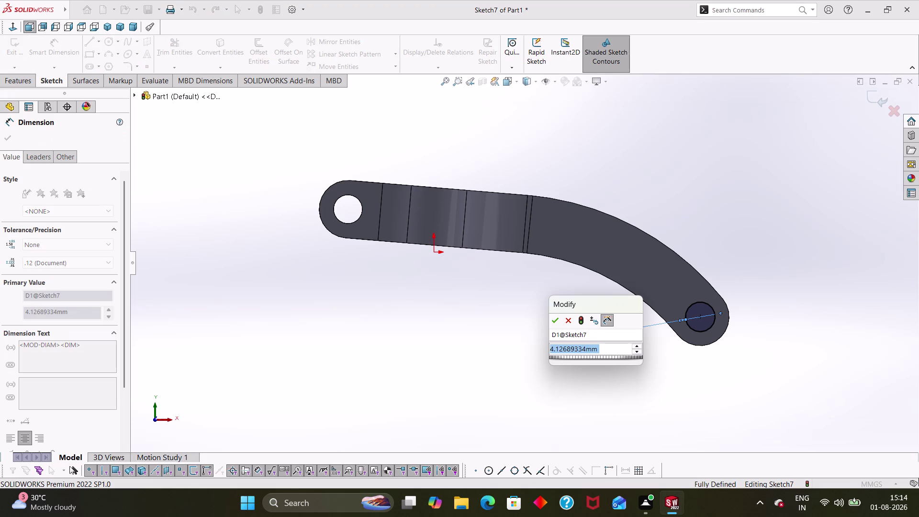
key(6)
key(Return)
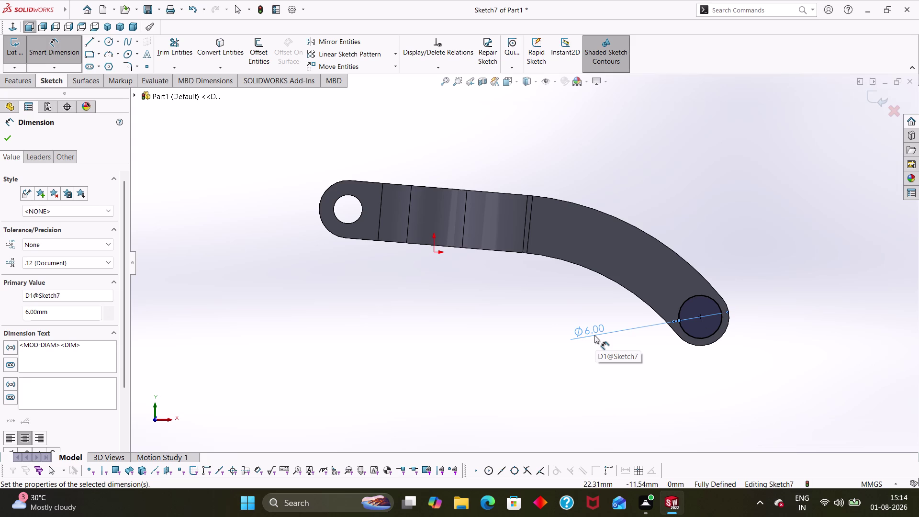
double_click(594, 334)
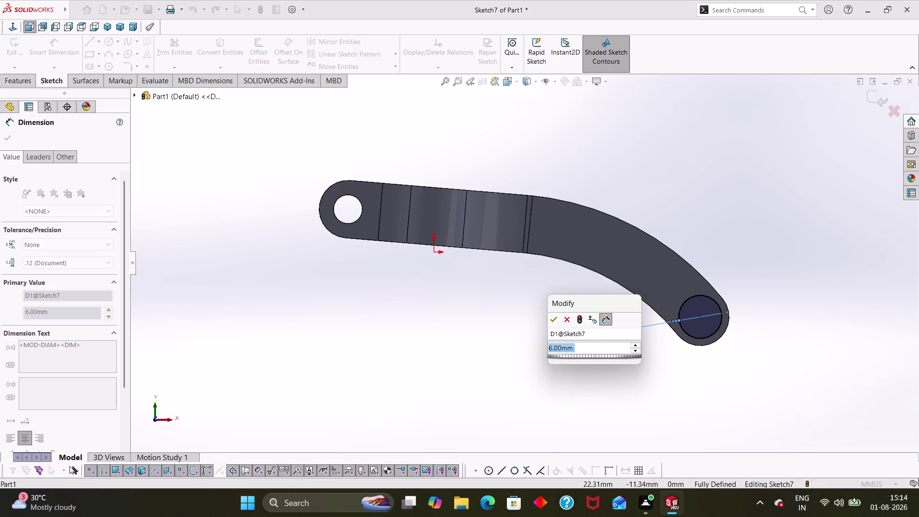
key(3)
key(Return)
key(Escape)
key(Escape)
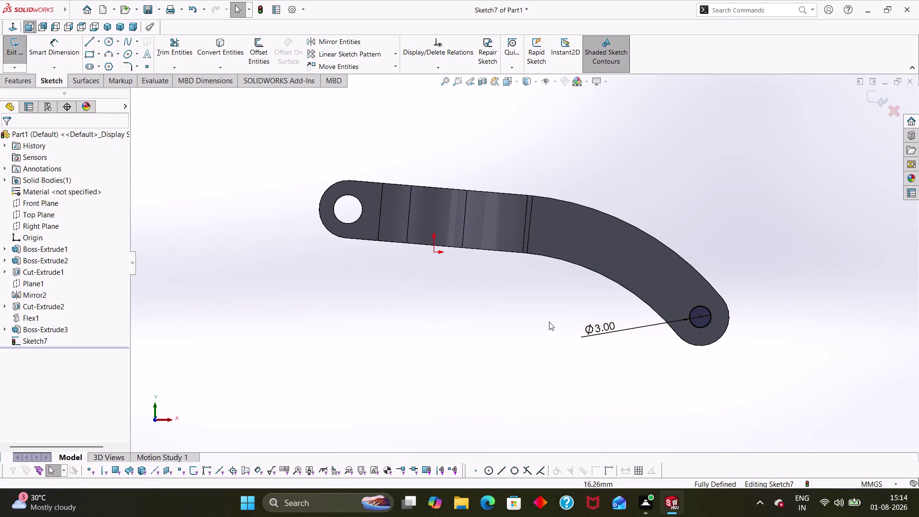
middle_drag(548, 312, 536, 334)
Cut-extrude the 3 mm circle into the arm tip with Blind depth.
click(25, 76)
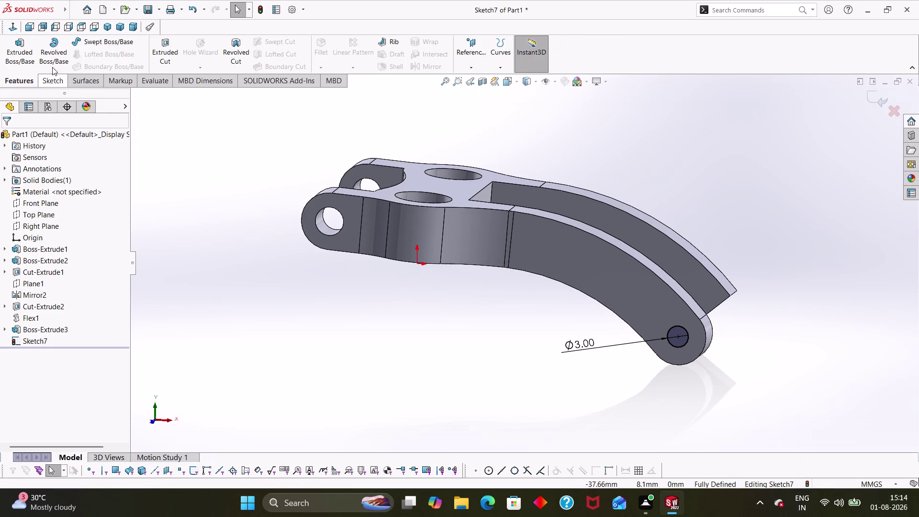
click(170, 42)
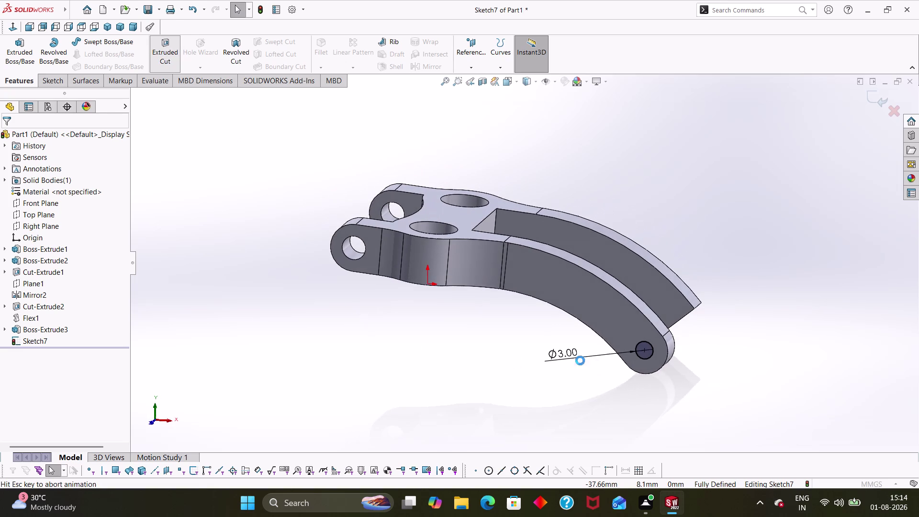
middle_drag(603, 372, 566, 389)
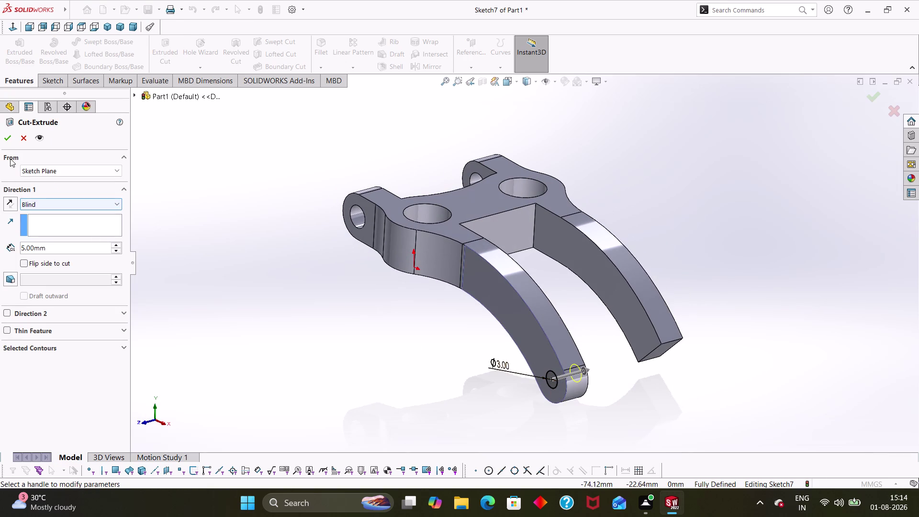
click(6, 138)
click(332, 330)
Orbit around the part to inspect the new hole and fork, then select Plane1.
middle_drag(417, 357, 462, 379)
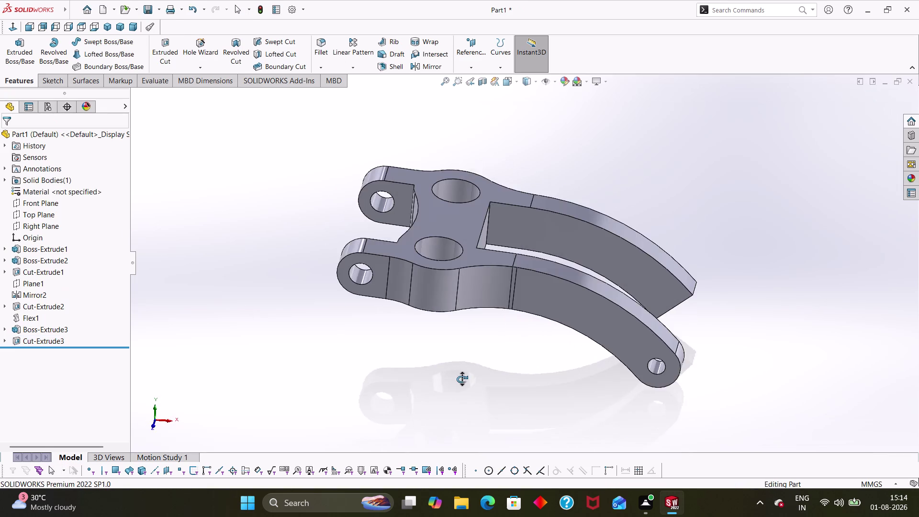
middle_drag(462, 379, 435, 341)
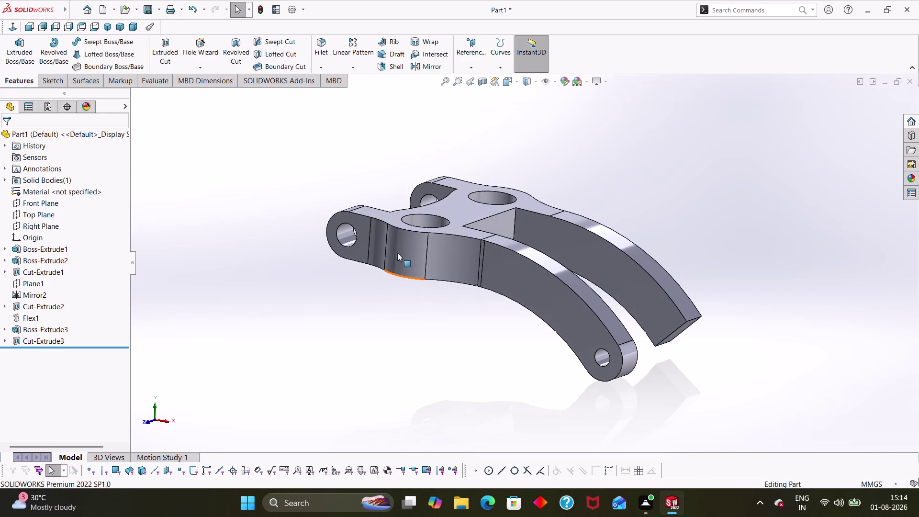
scroll(up, 3)
middle_drag(503, 333, 561, 311)
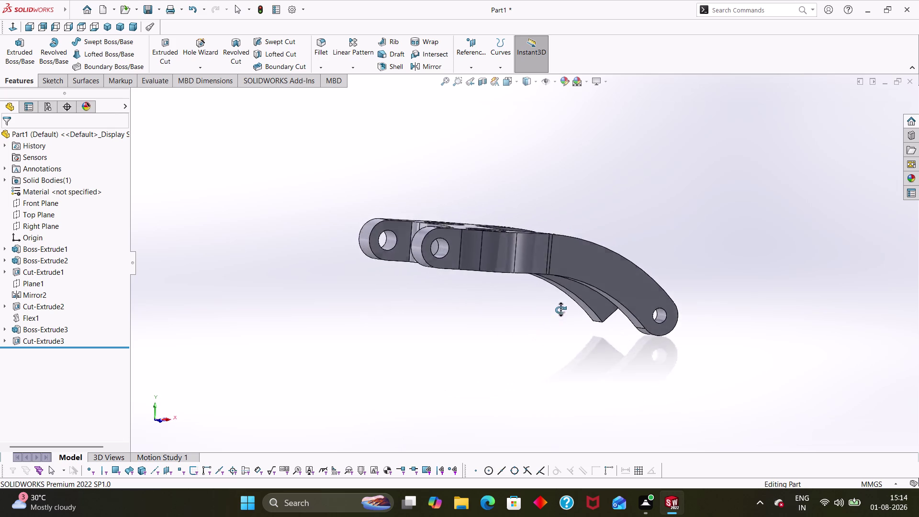
middle_drag(560, 311, 509, 347)
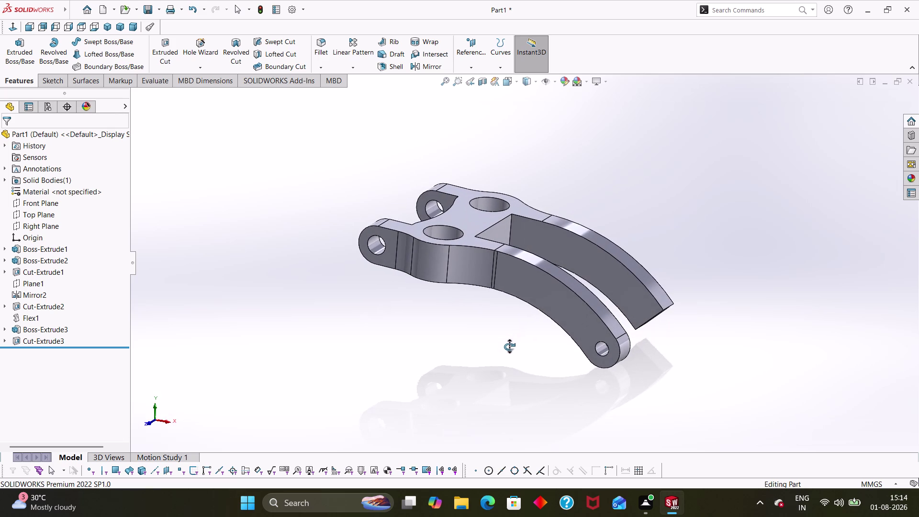
middle_drag(509, 347, 509, 352)
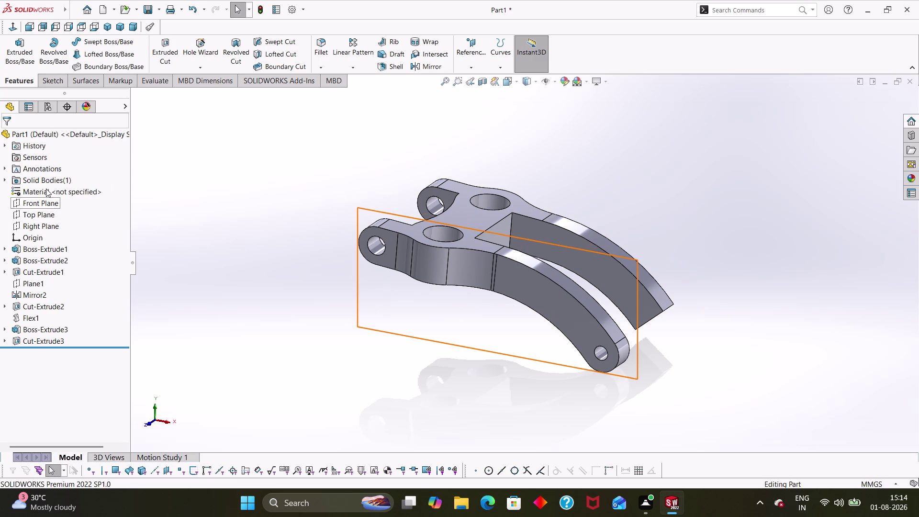
click(32, 279)
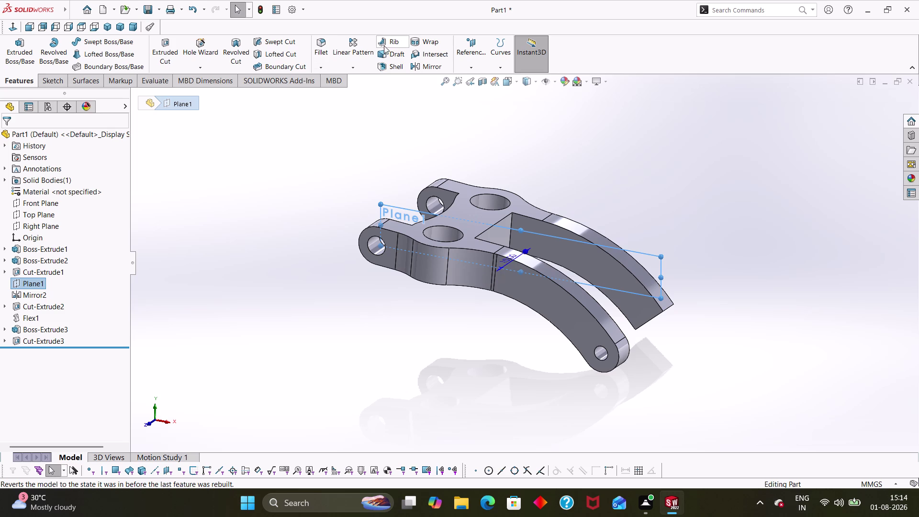
click(364, 68)
click(371, 105)
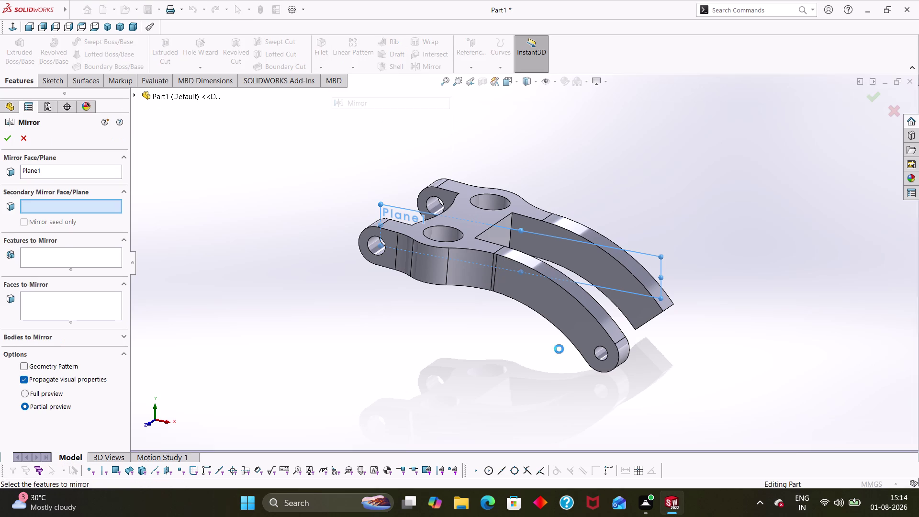
click(63, 262)
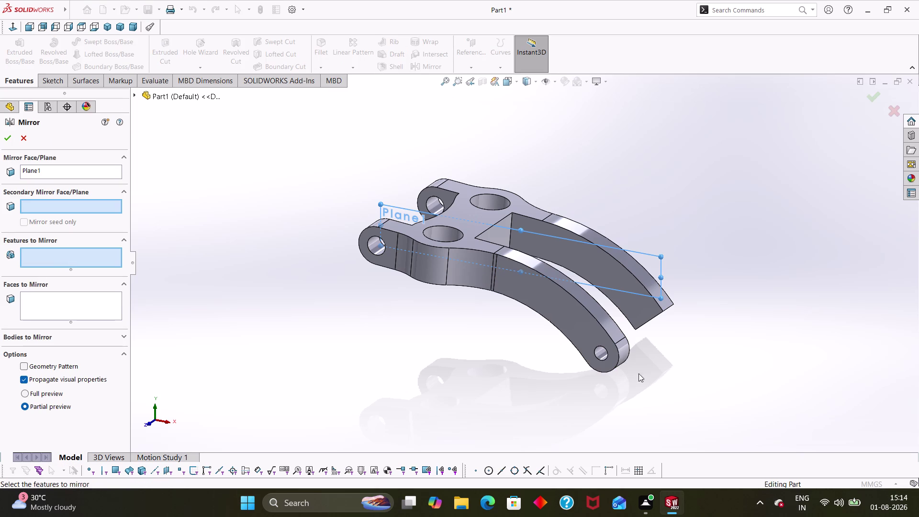
click(624, 353)
click(603, 357)
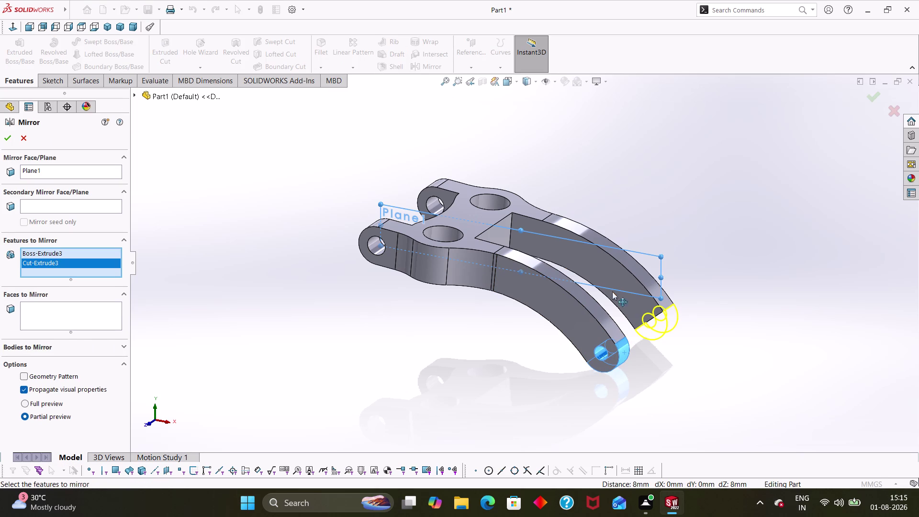
middle_drag(666, 388, 676, 326)
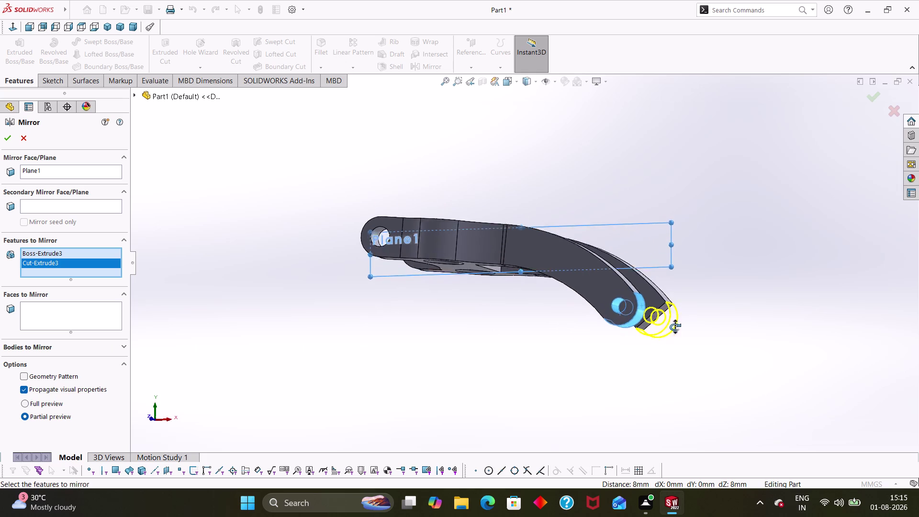
middle_drag(676, 326, 657, 367)
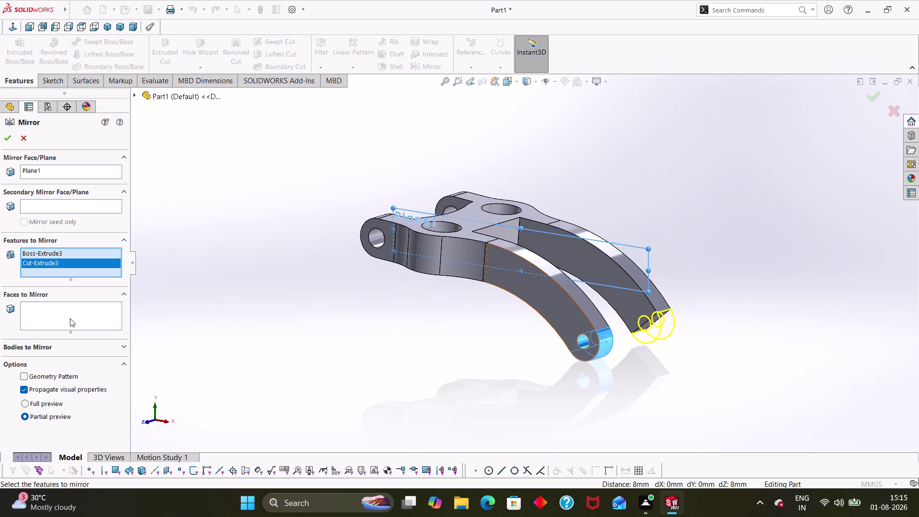
click(7, 134)
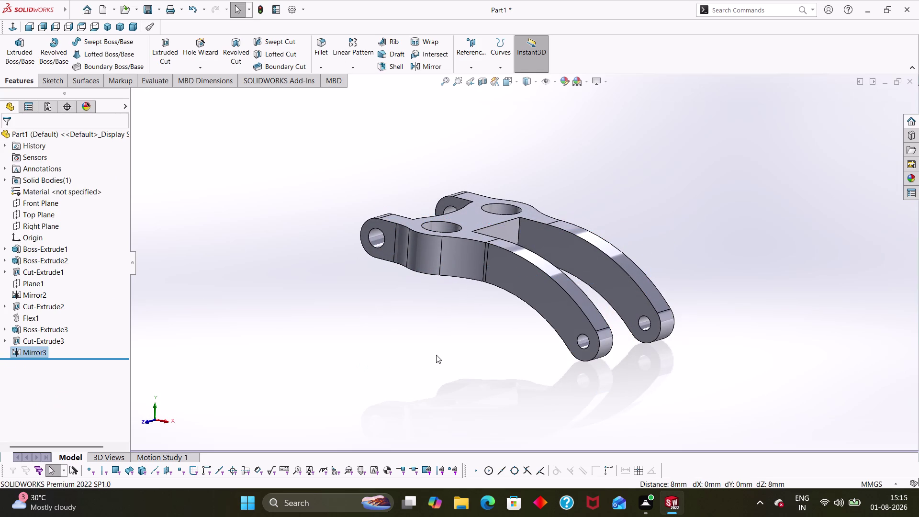
middle_drag(522, 364, 553, 377)
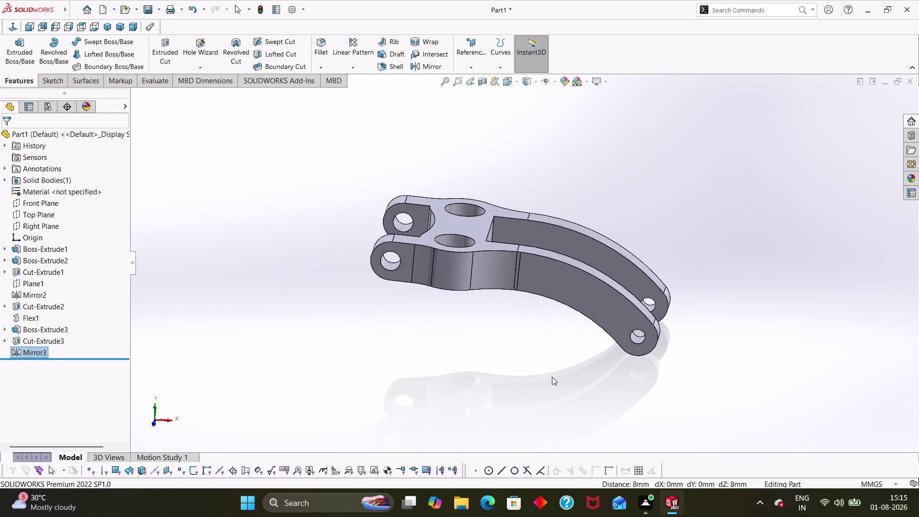
scroll(down, 3)
middle_drag(536, 327, 570, 324)
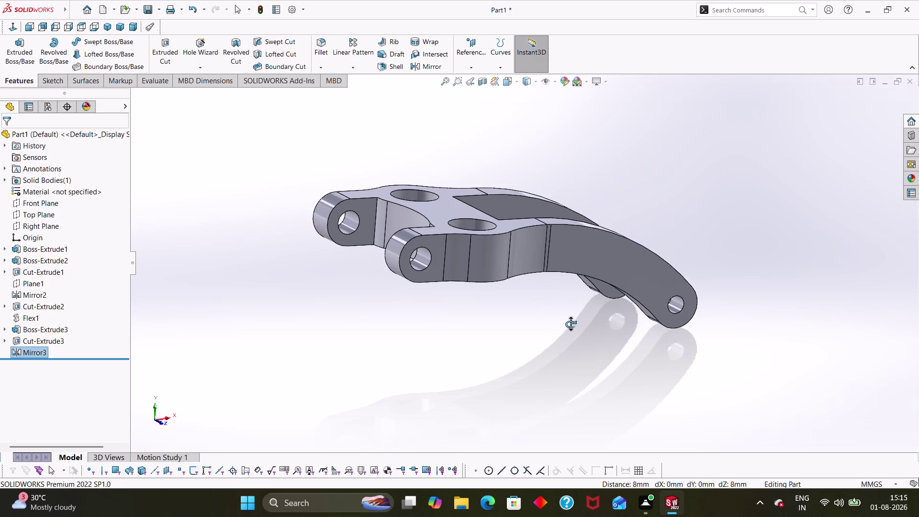
middle_drag(571, 324, 539, 350)
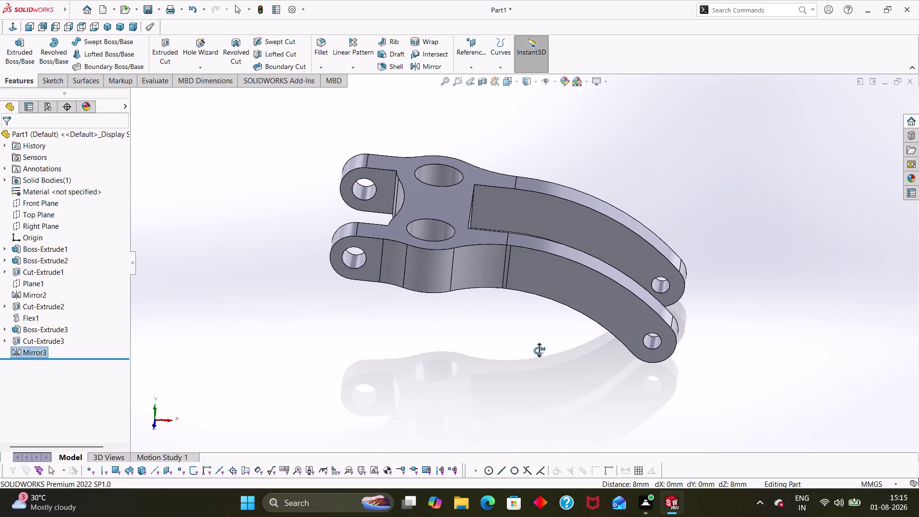
middle_drag(539, 350, 539, 351)
right_click(459, 210)
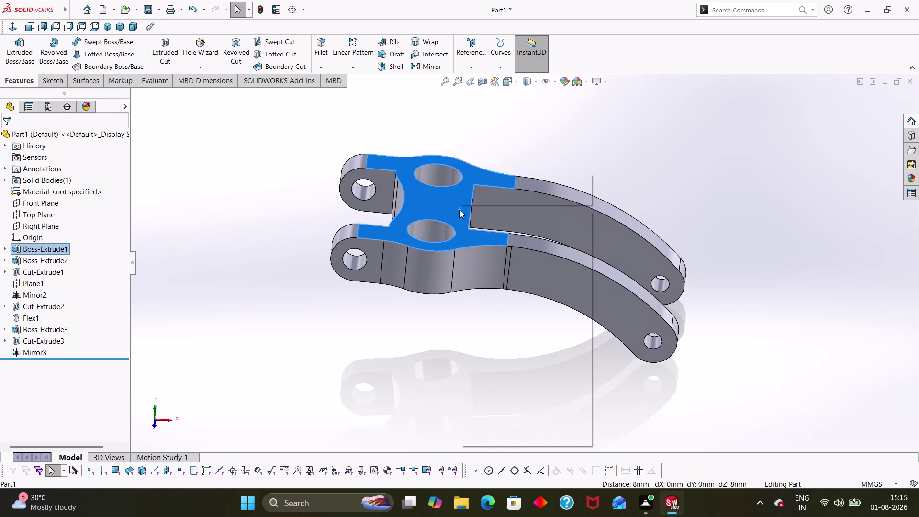
Orbit to the face between the two arms, select it, and dismiss its menus.
click(481, 200)
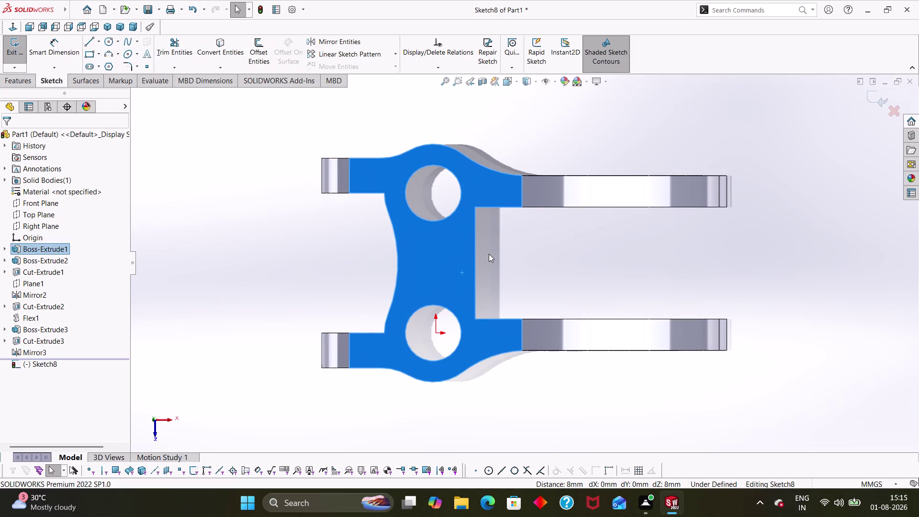
middle_drag(540, 288, 460, 173)
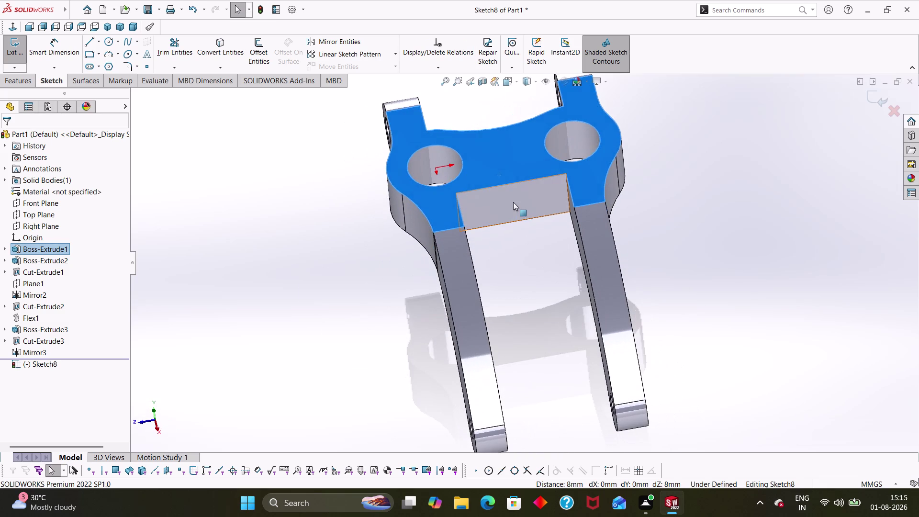
click(513, 201)
right_click(513, 201)
key(Escape)
key(Escape)
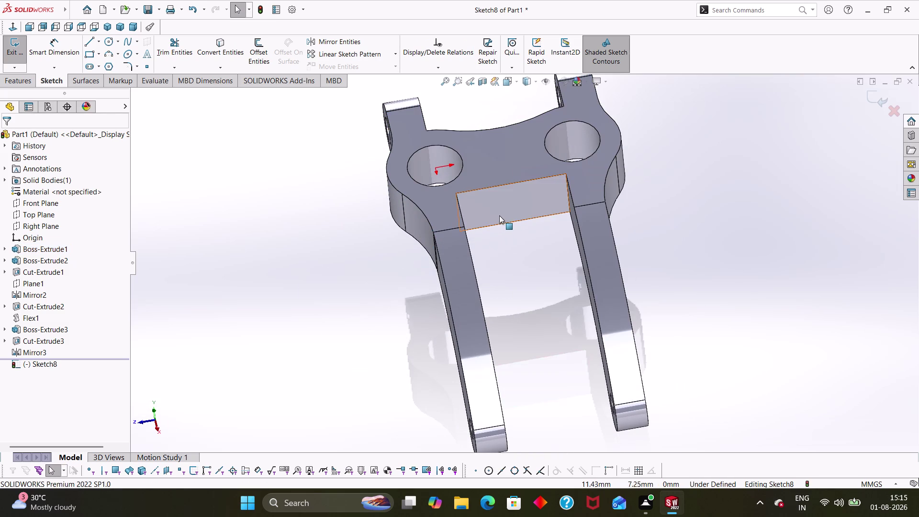
right_click(499, 214)
key(Escape)
key(Escape)
key(Escape)
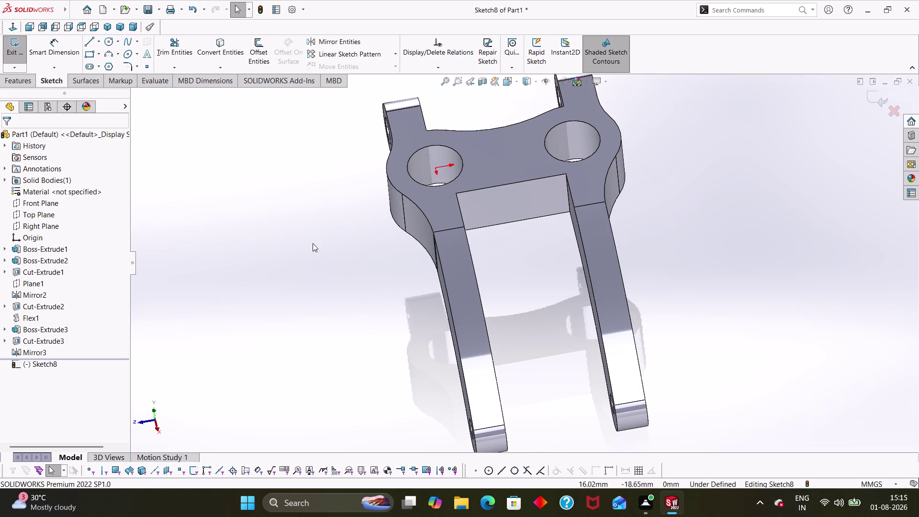
Discard empty Sketch8 and start Sketch9 on the face between the arms.
click(8, 57)
right_click(506, 206)
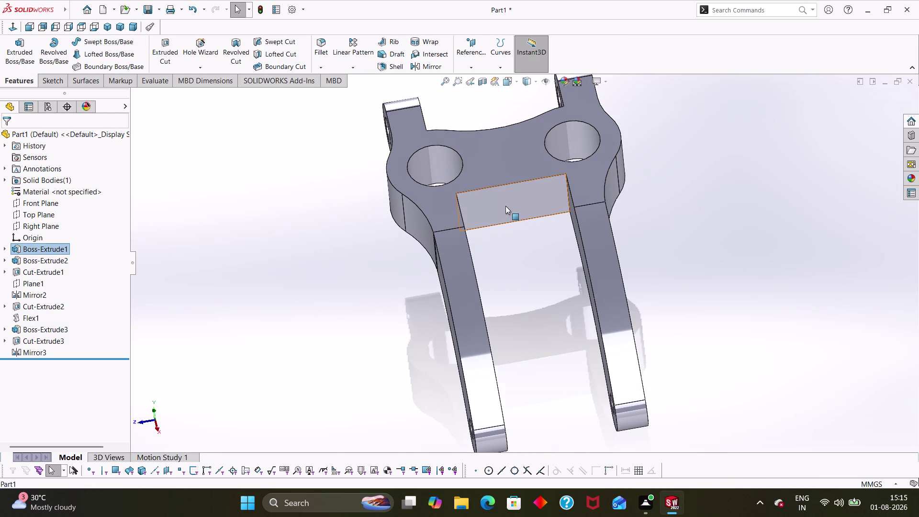
click(533, 190)
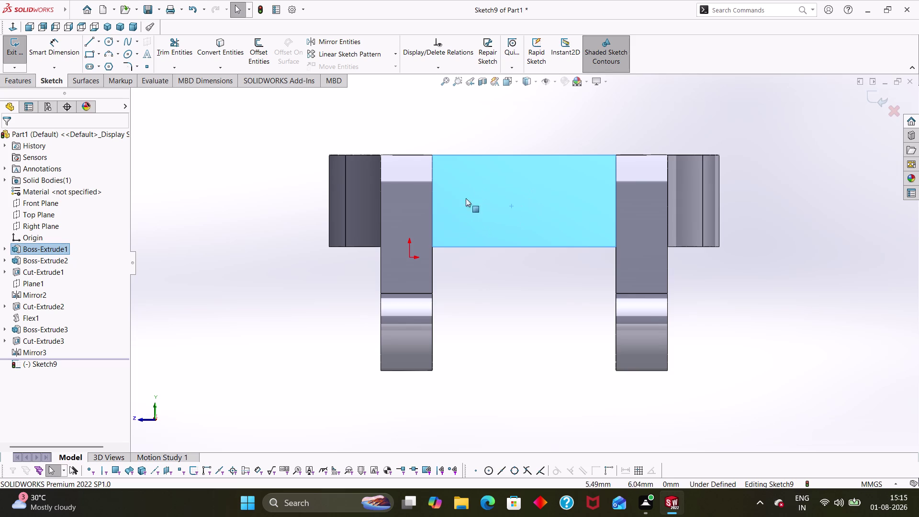
Draw a center rectangle centred on the bridging face's top edge.
click(98, 56)
click(98, 78)
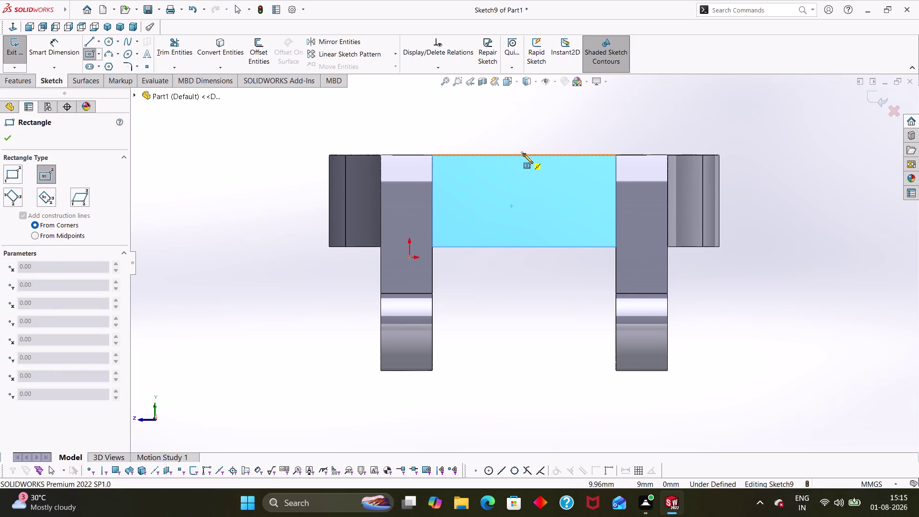
click(523, 154)
click(564, 174)
key(Escape)
key(Escape)
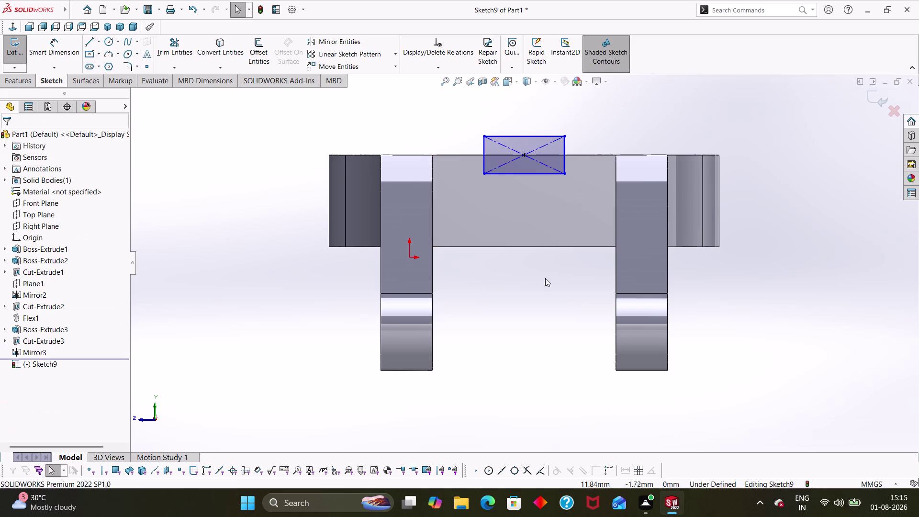
Dimension the rectangle's bottom edge to a 5 mm width.
right_drag(545, 284, 547, 253)
right_drag(560, 298, 550, 233)
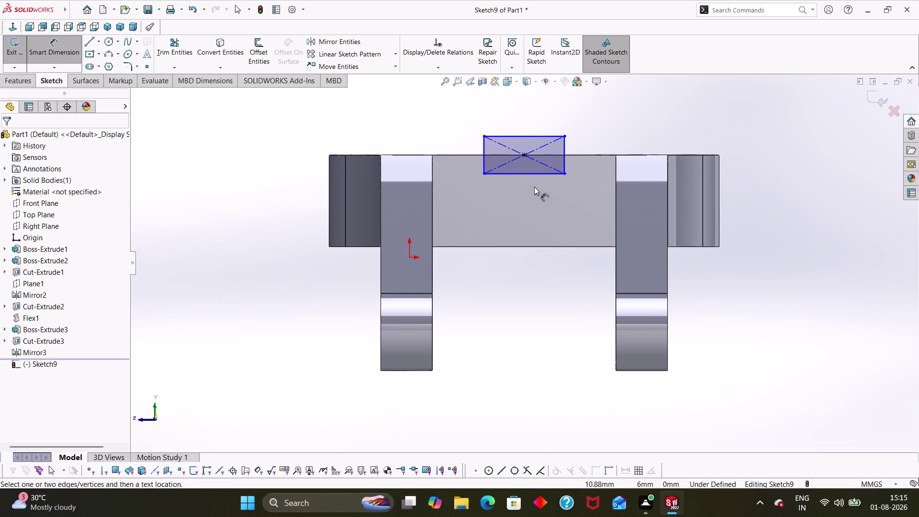
click(531, 171)
click(536, 199)
key(5)
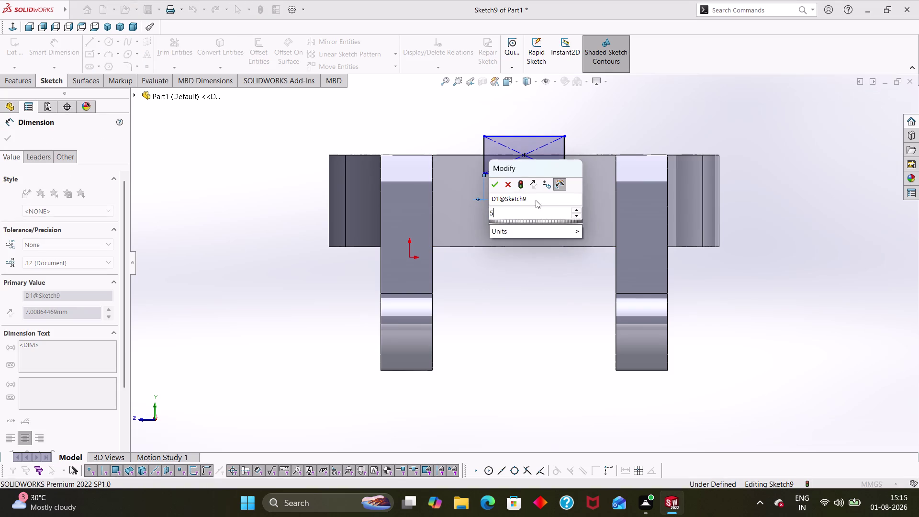
key(Return)
key(Escape)
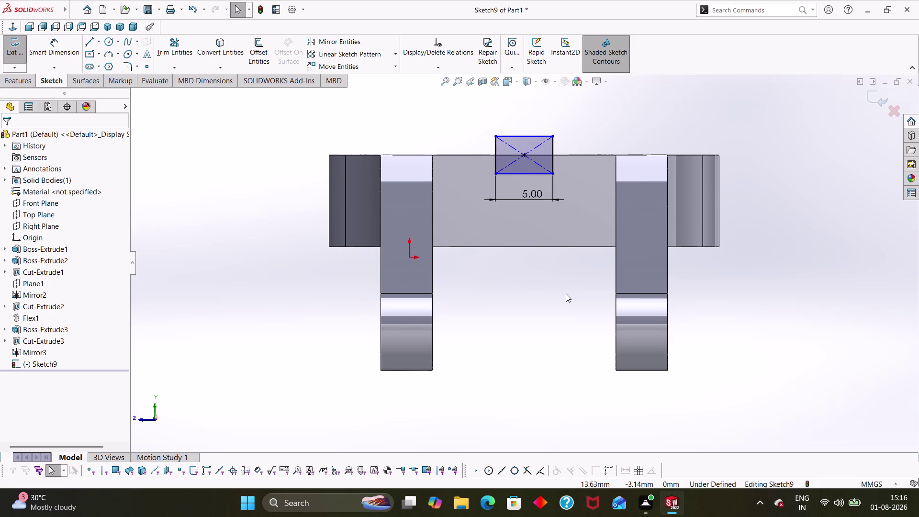
right_drag(576, 344, 565, 180)
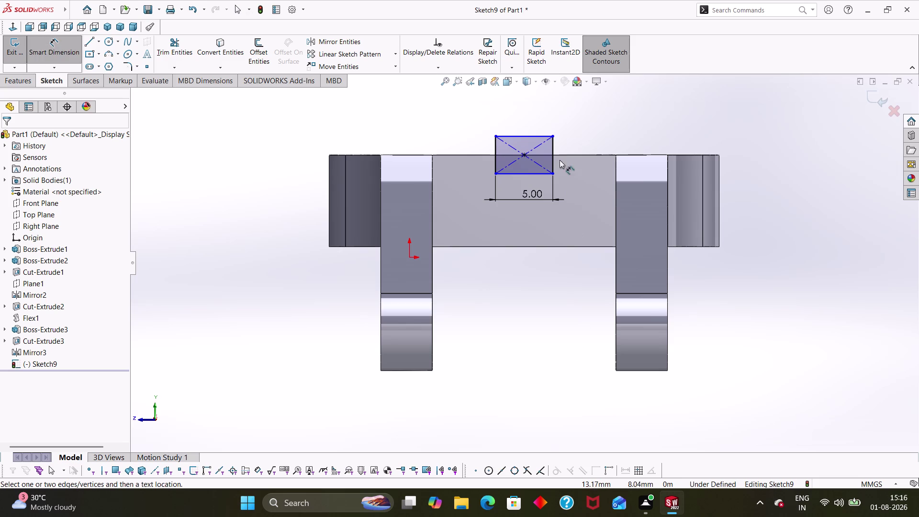
Give the rectangle's right edge an 8 mm height dimension, then orbit to view the sketch in 3D.
click(553, 156)
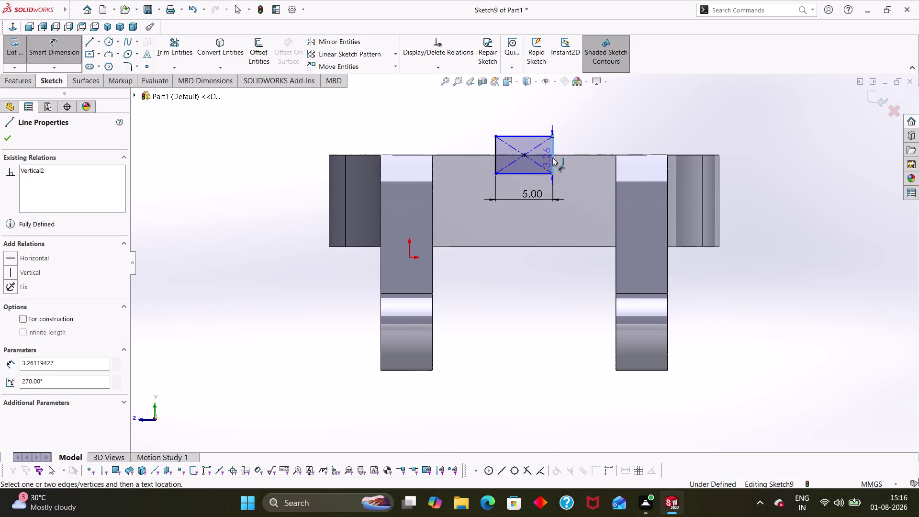
click(585, 157)
key(Escape)
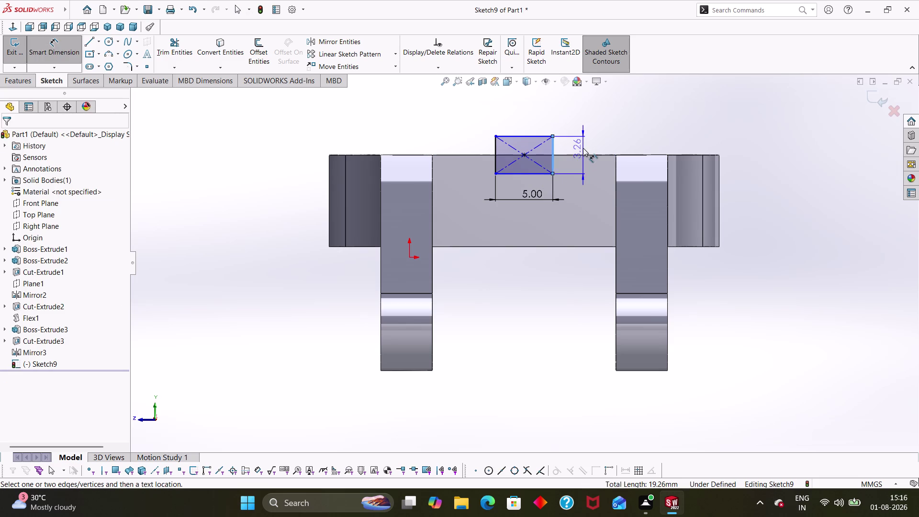
key(Escape)
click(553, 146)
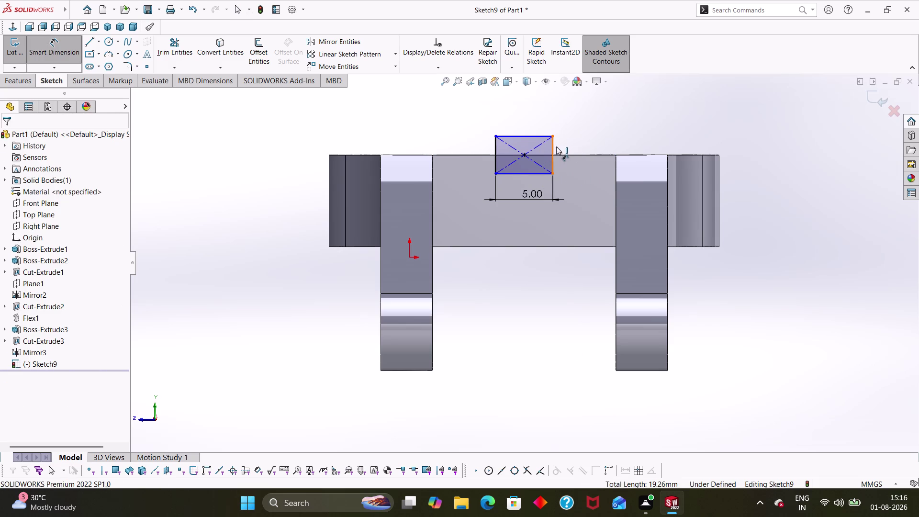
click(595, 134)
key(8)
key(Return)
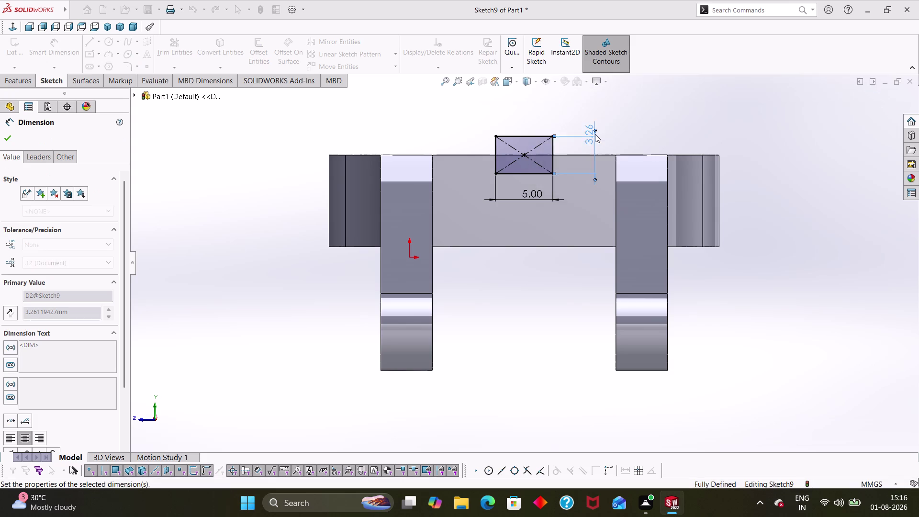
key(Escape)
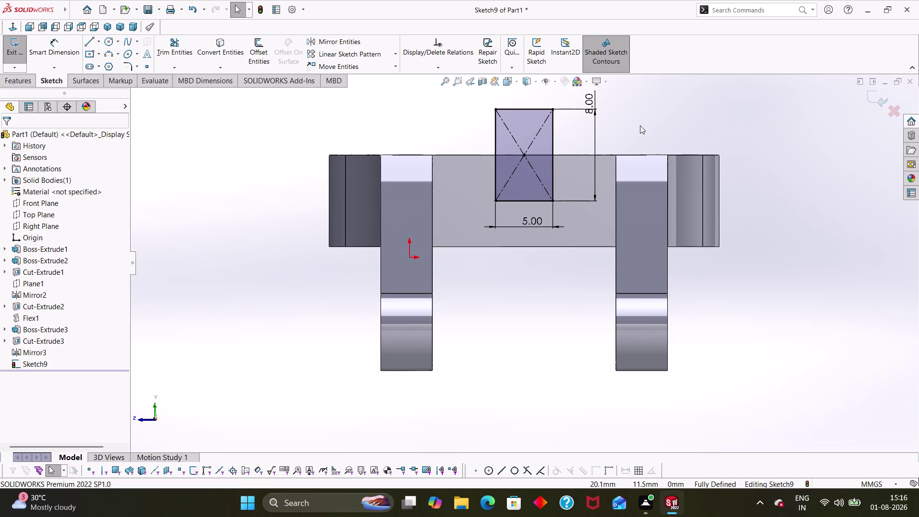
middle_drag(640, 126, 646, 162)
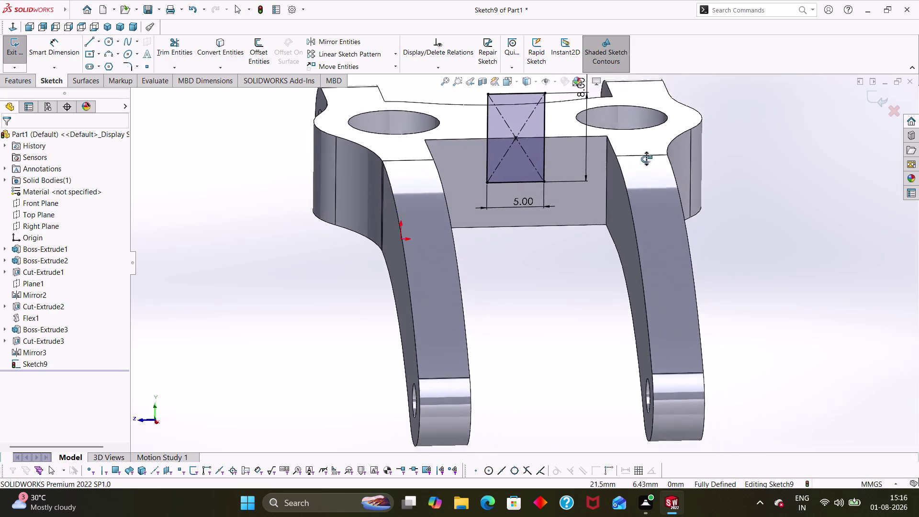
middle_drag(647, 162, 645, 144)
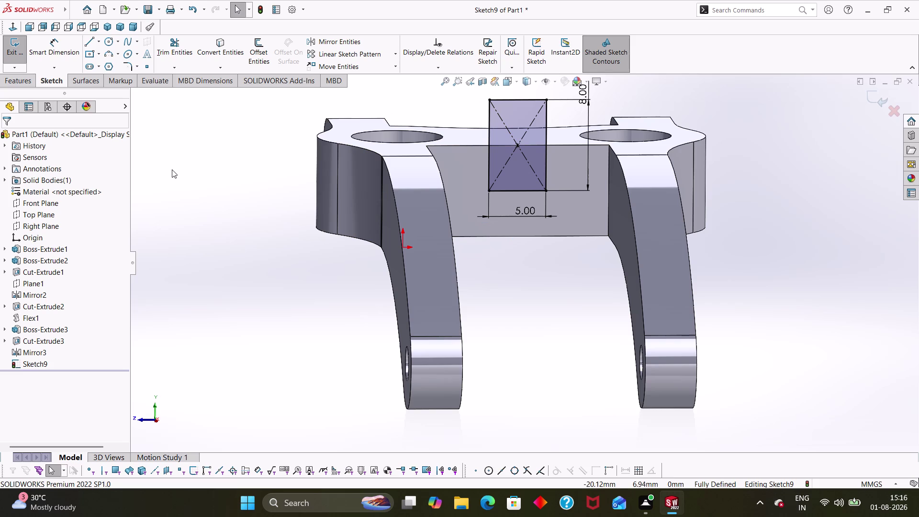
right_drag(172, 169, 86, 178)
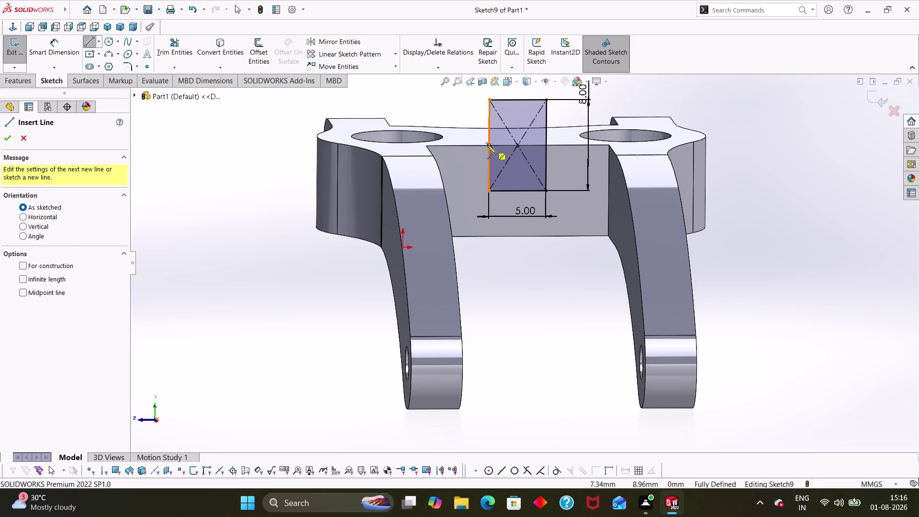
Draw a line from the rectangle's corner to the edge midpoint.
click(487, 144)
click(545, 146)
key(Escape)
key(Escape)
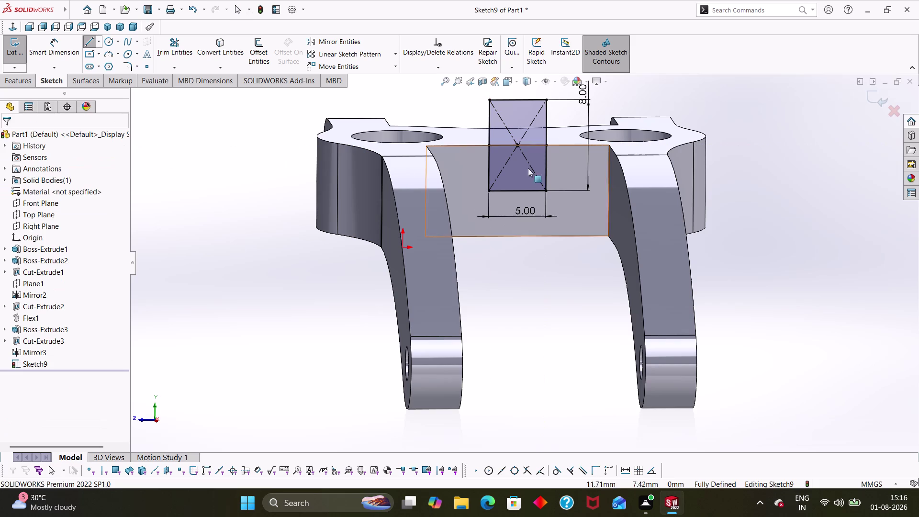
key(Escape)
key(Escape)
Trim away the rectangle's top edge and unneeded line segments, accepting the lost relations.
click(162, 45)
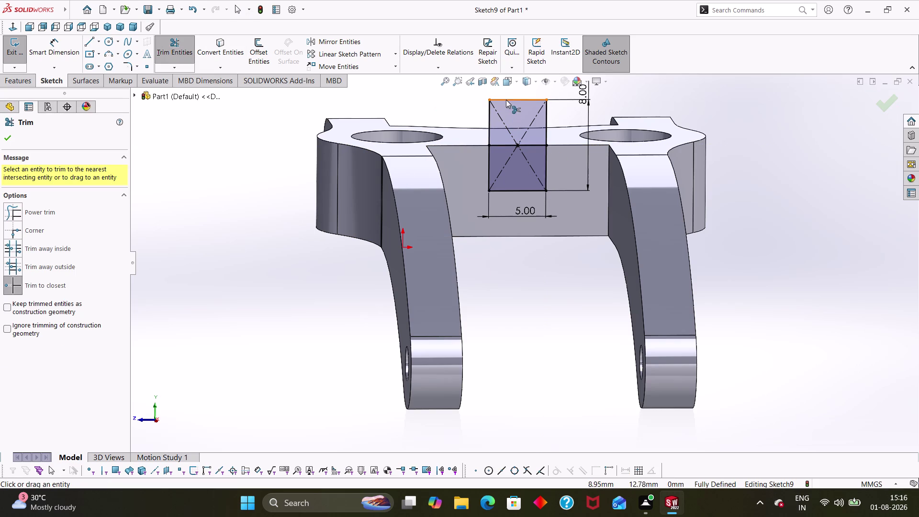
click(506, 98)
click(490, 122)
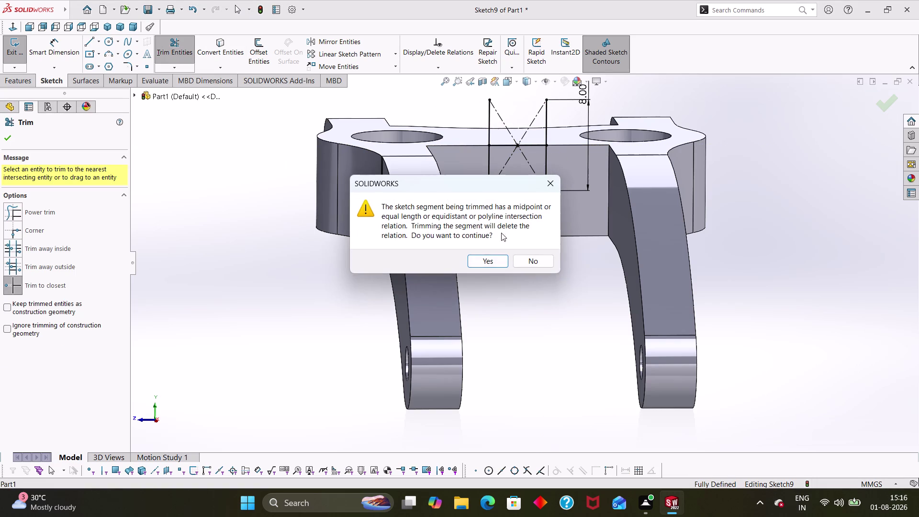
click(488, 261)
click(511, 136)
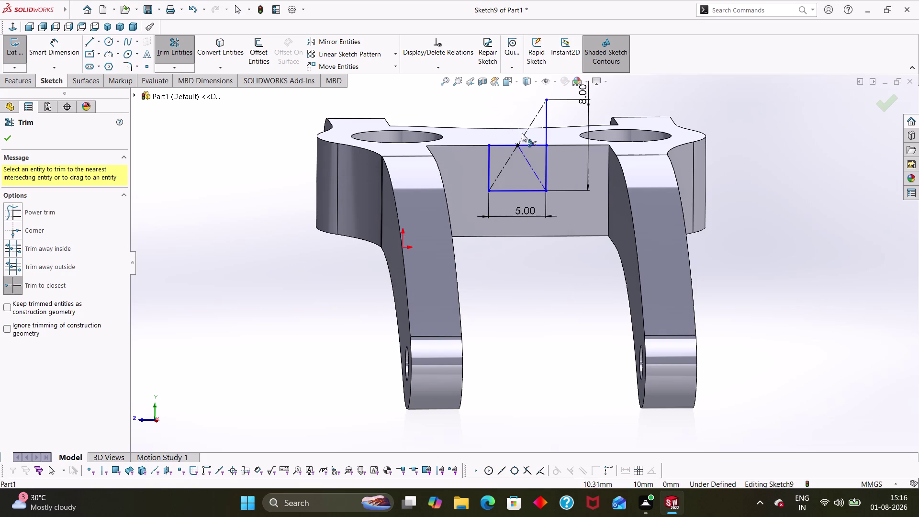
click(525, 134)
click(547, 135)
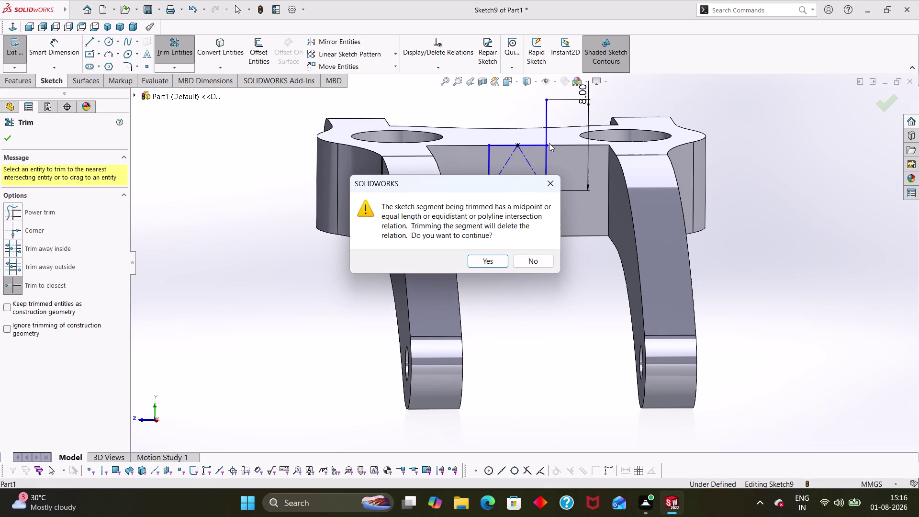
click(492, 256)
key(Escape)
key(Escape)
key(Escape)
Dimension the right vertical edge at 4 mm and exit Sketch9.
right_drag(515, 323, 578, 301)
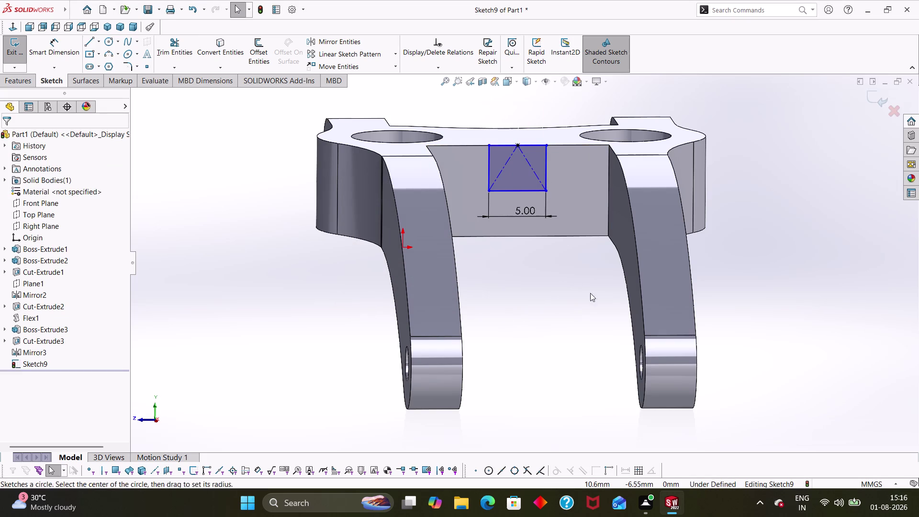
right_drag(577, 301, 591, 293)
right_drag(588, 344, 569, 227)
click(545, 170)
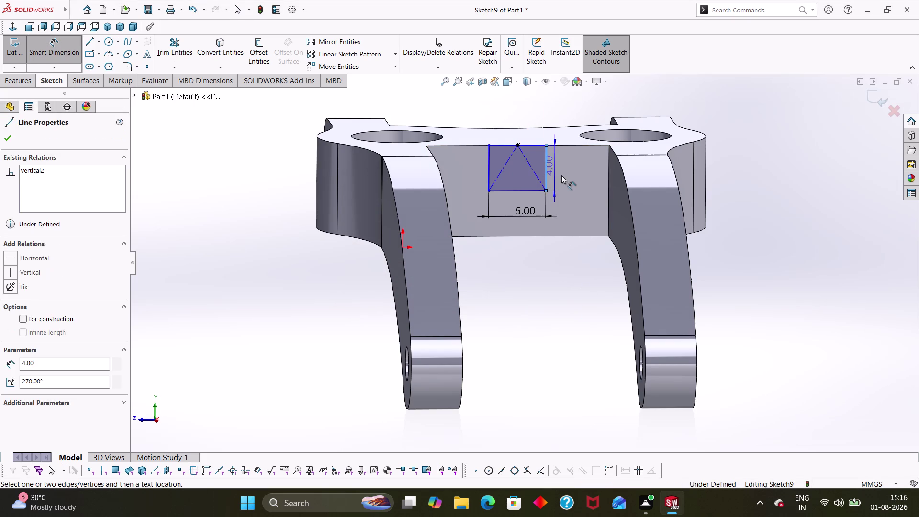
click(561, 175)
click(526, 162)
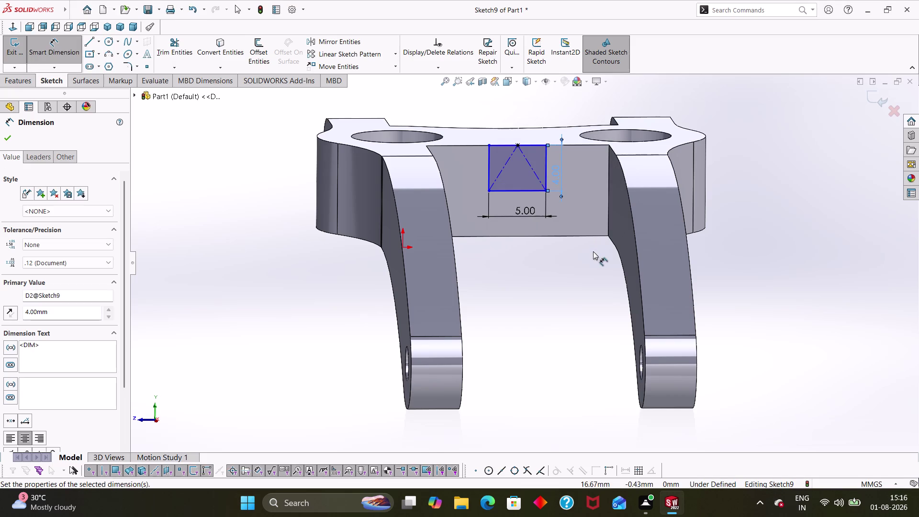
click(556, 173)
key(Escape)
key(Escape)
key(Escape)
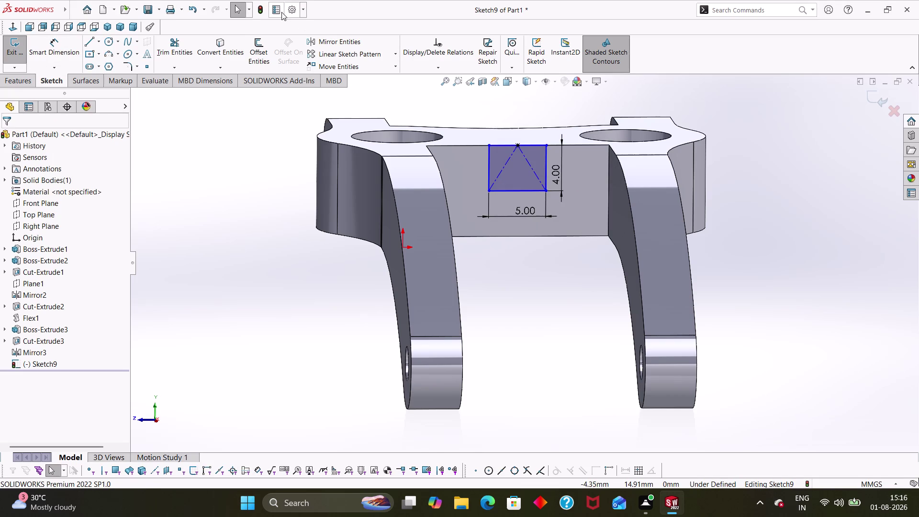
click(265, 7)
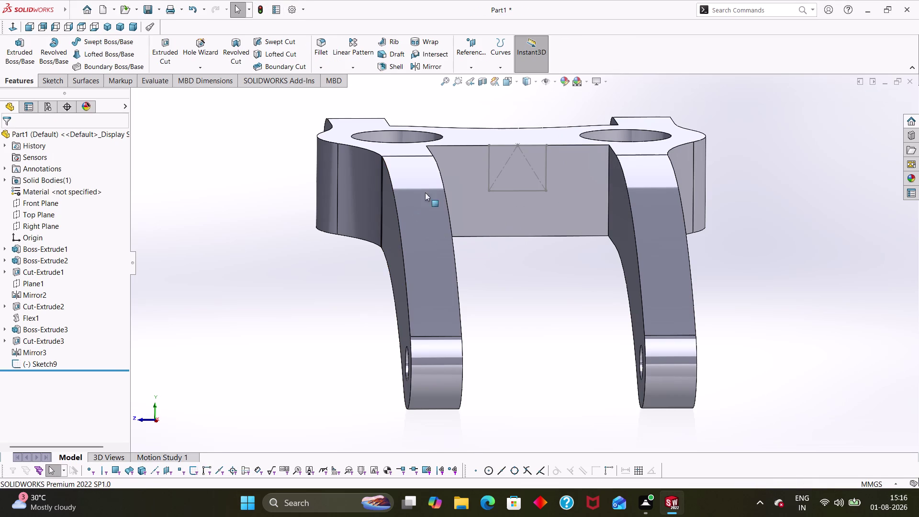
right_click(26, 368)
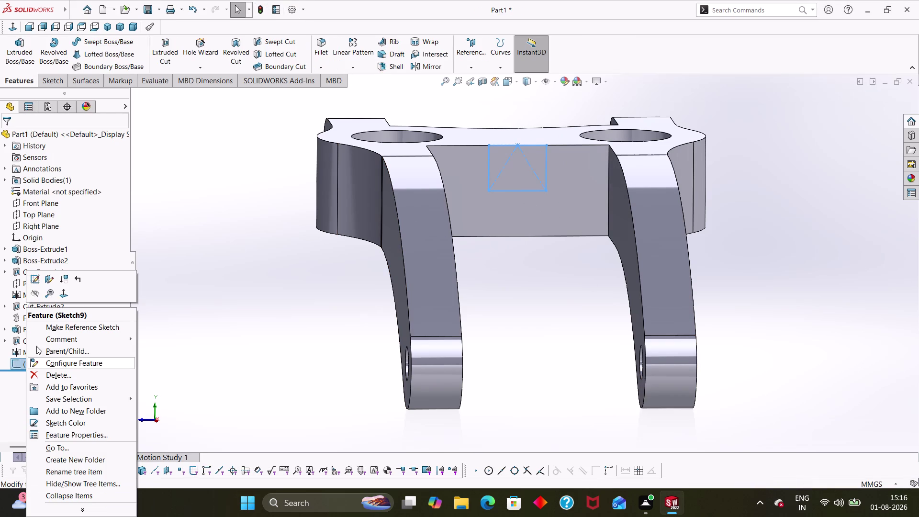
click(39, 278)
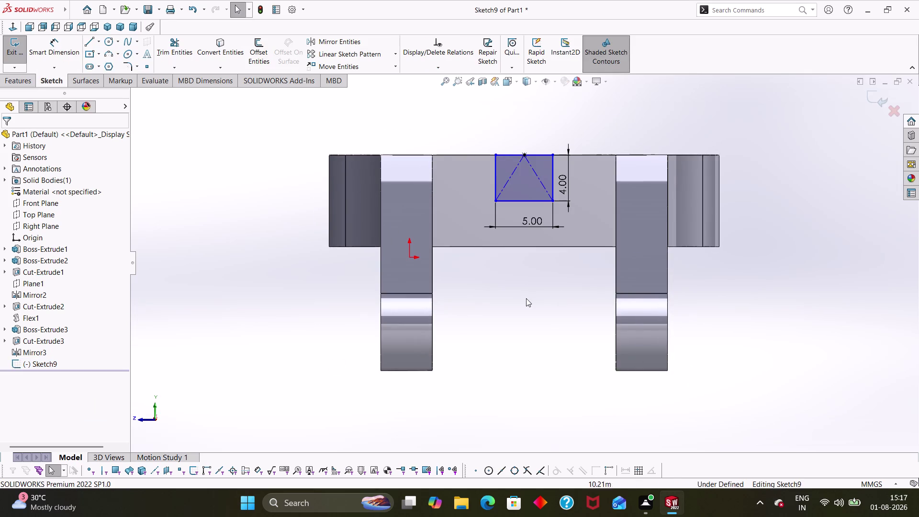
middle_drag(526, 298, 566, 356)
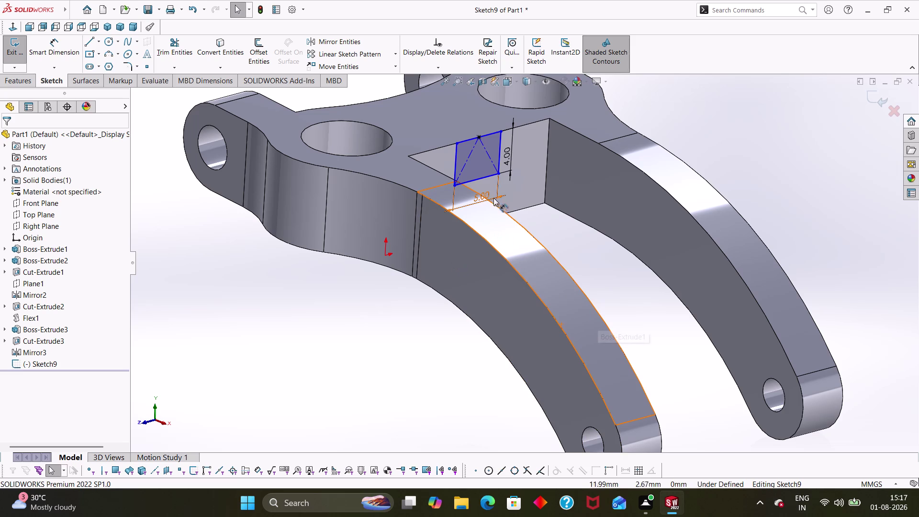
right_click(444, 124)
key(Escape)
key(Escape)
key(Escape)
key(Escape)
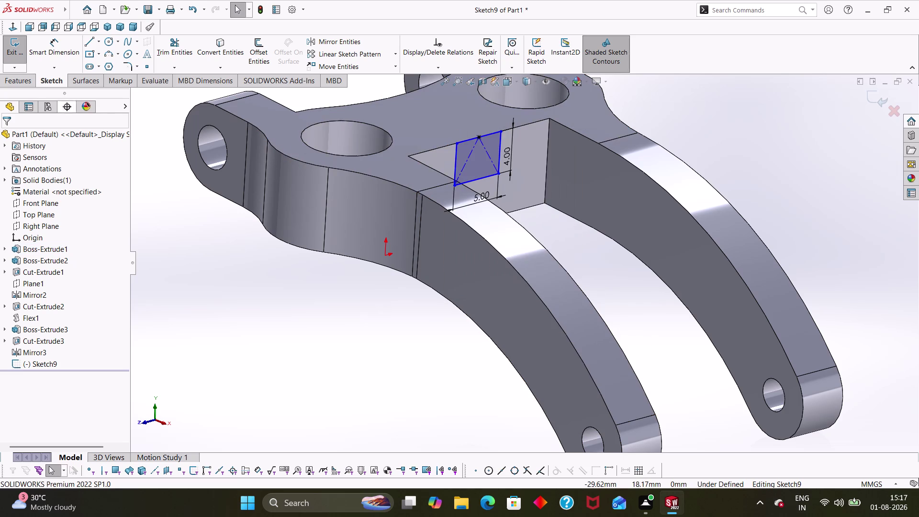
click(24, 56)
Start a new sketch on the part's top face.
right_click(437, 128)
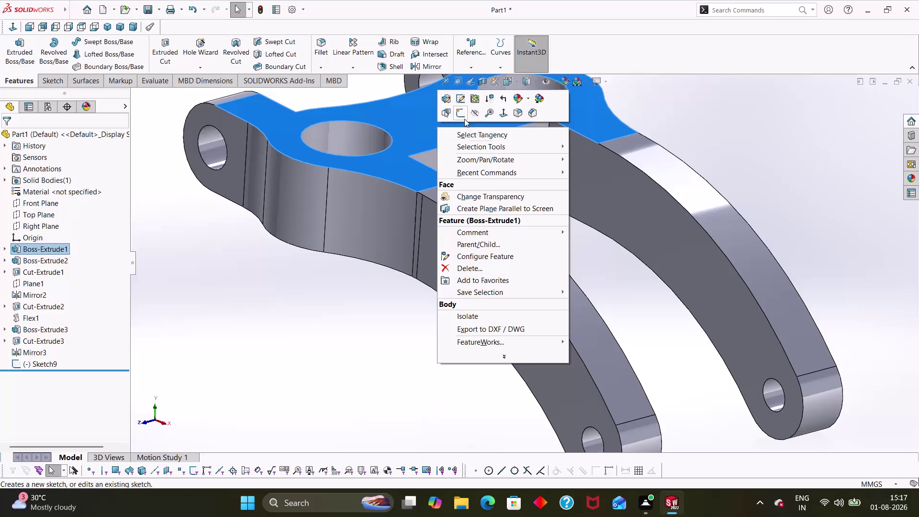
click(459, 113)
scroll(down, 3)
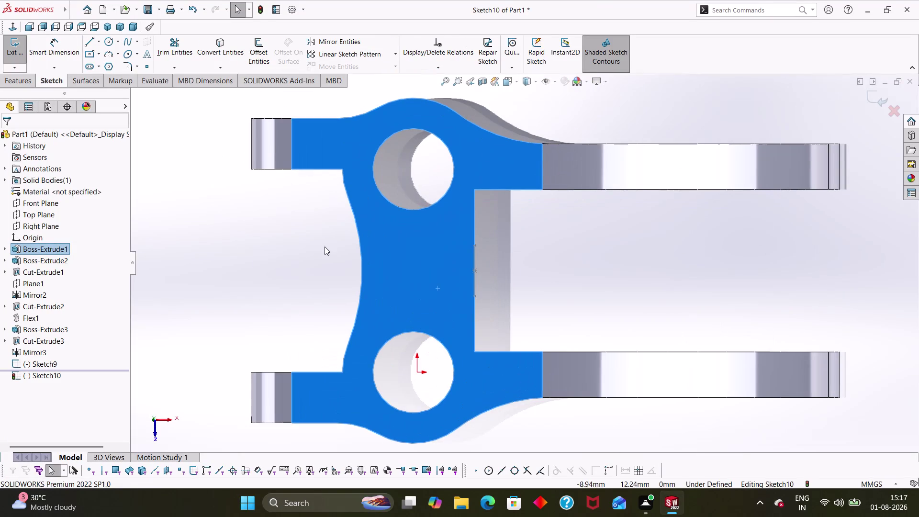
right_drag(321, 244, 364, 244)
right_drag(324, 263, 261, 254)
key(Escape)
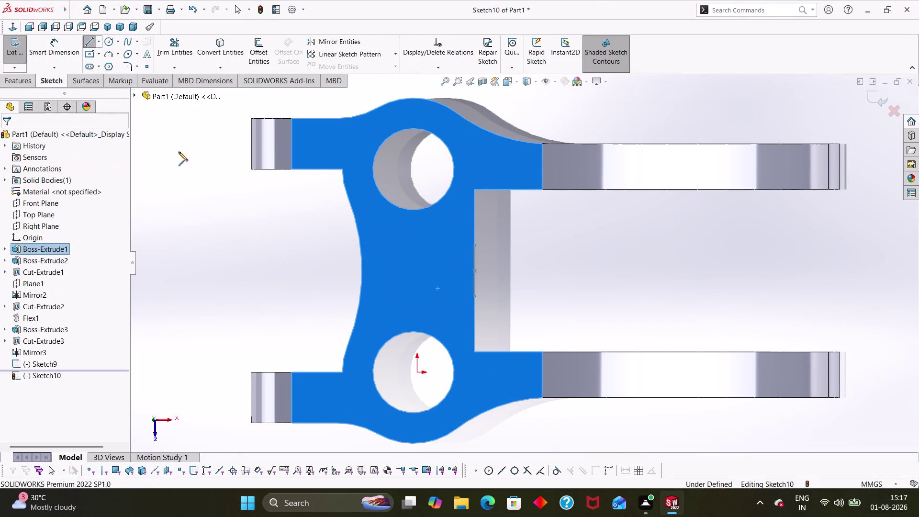
key(Escape)
Draw a center rectangle centred on the inner edge's midpoint.
click(101, 50)
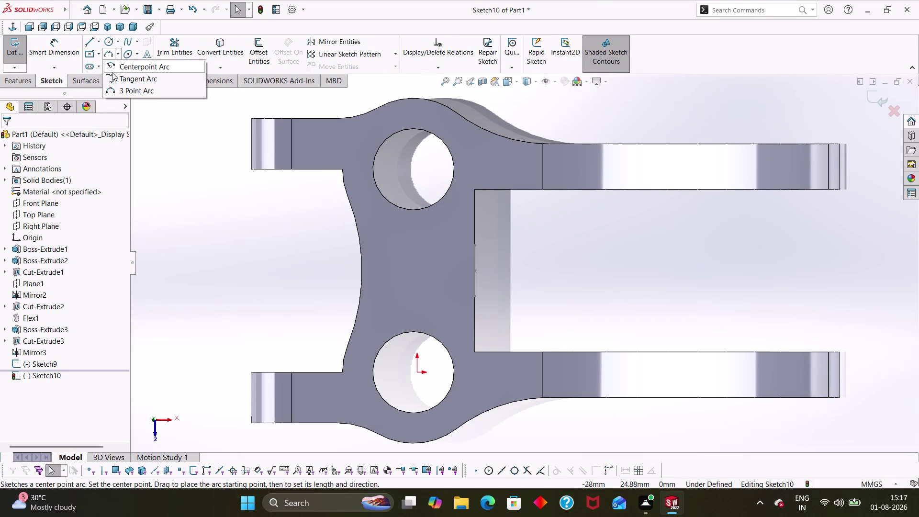
click(106, 80)
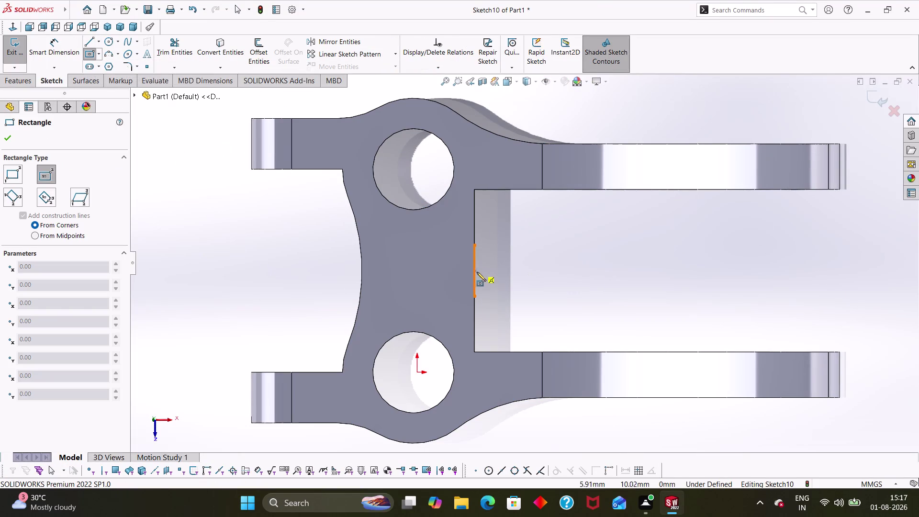
click(474, 271)
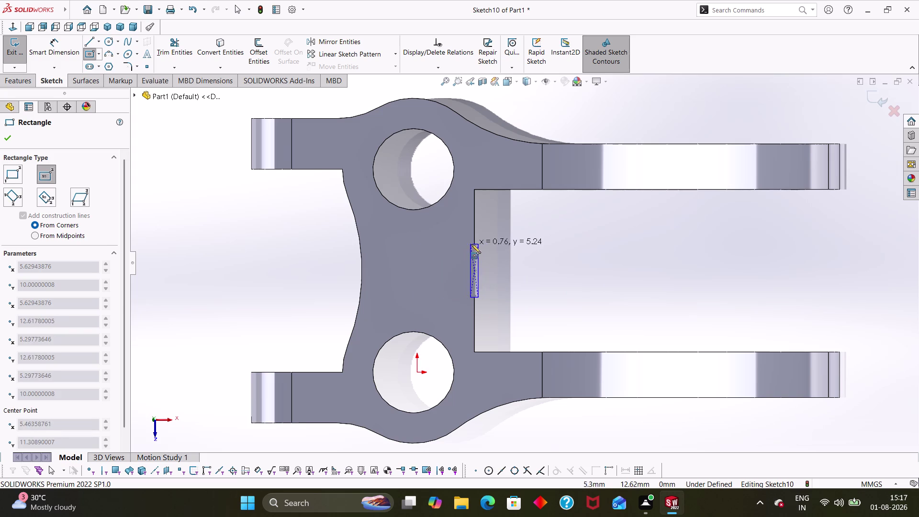
click(431, 245)
key(Escape)
key(Escape)
right_drag(561, 325, 564, 252)
Dimension the rectangle 5 mm tall and 16 mm wide.
click(518, 266)
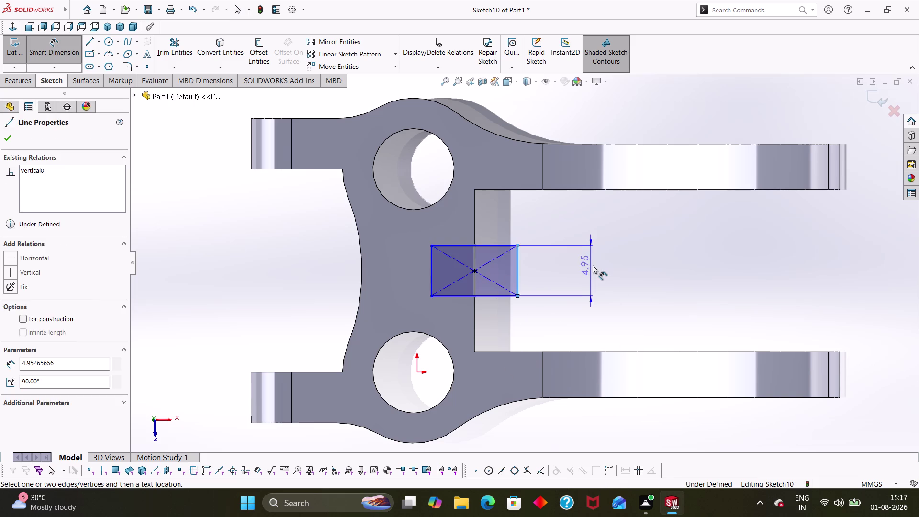
click(592, 265)
key(5)
key(Return)
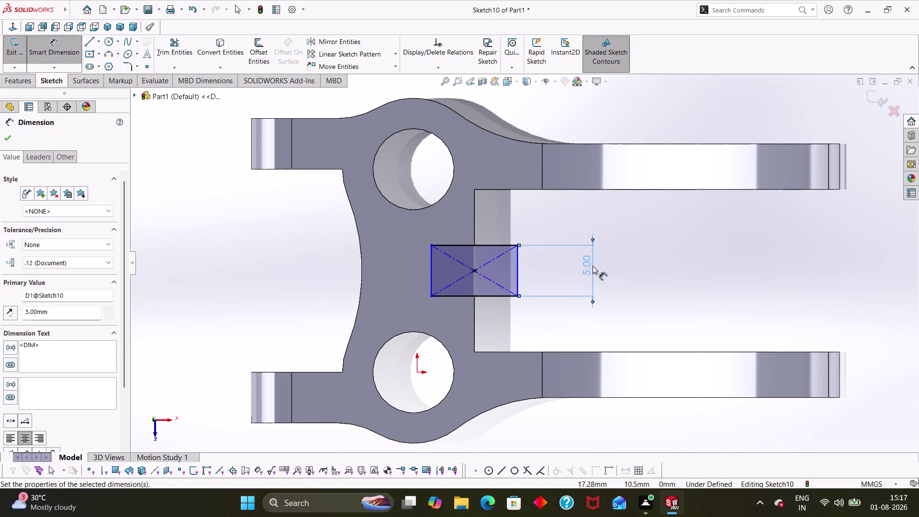
key(Escape)
right_drag(613, 318, 636, 222)
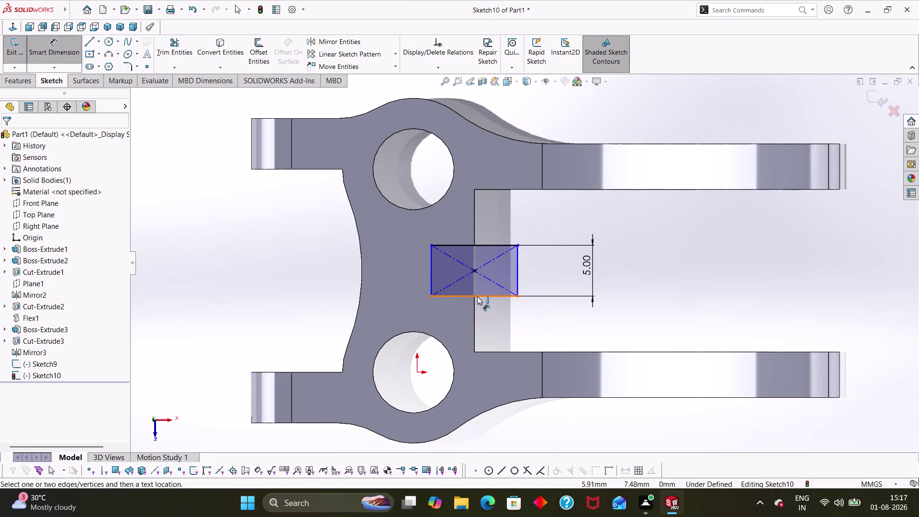
click(477, 296)
click(495, 329)
text(1)
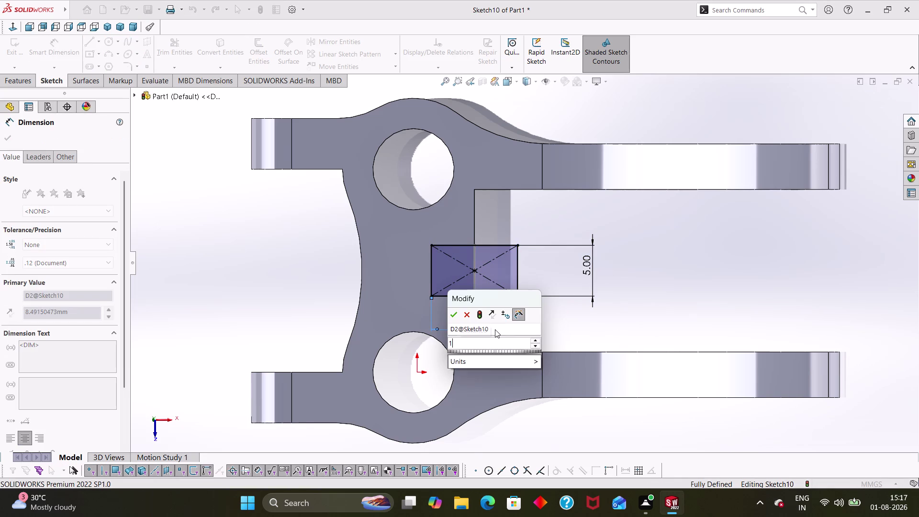
text(6)
key(Return)
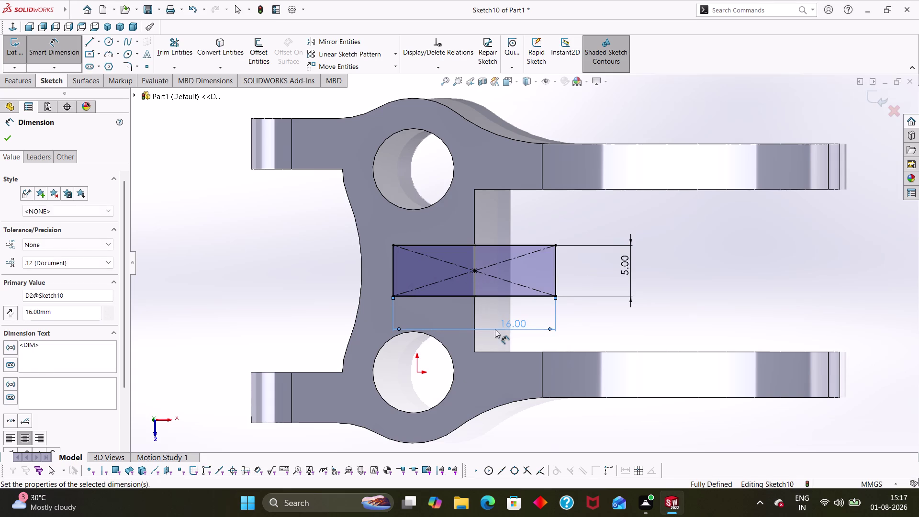
key(Escape)
key(Escape)
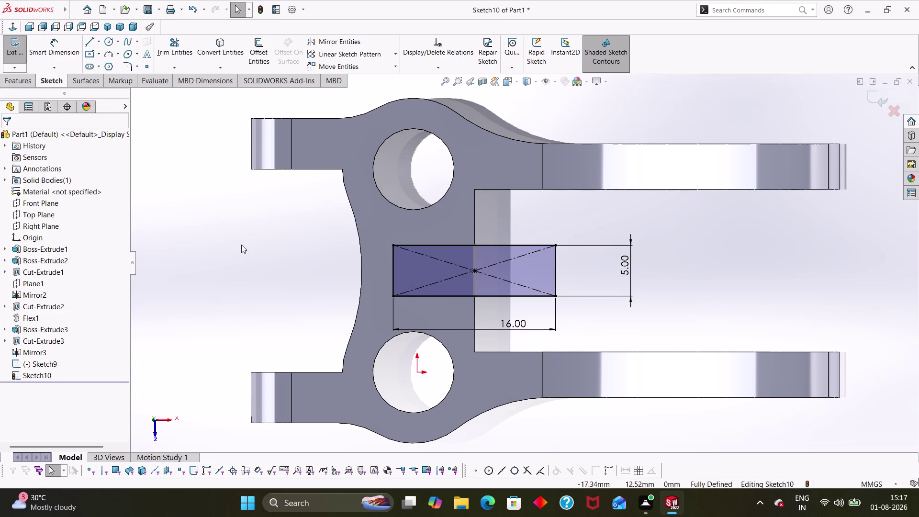
right_drag(241, 243, 92, 279)
Draw a vertical line through the rectangle's midpoint, from top edge to bottom edge.
click(474, 245)
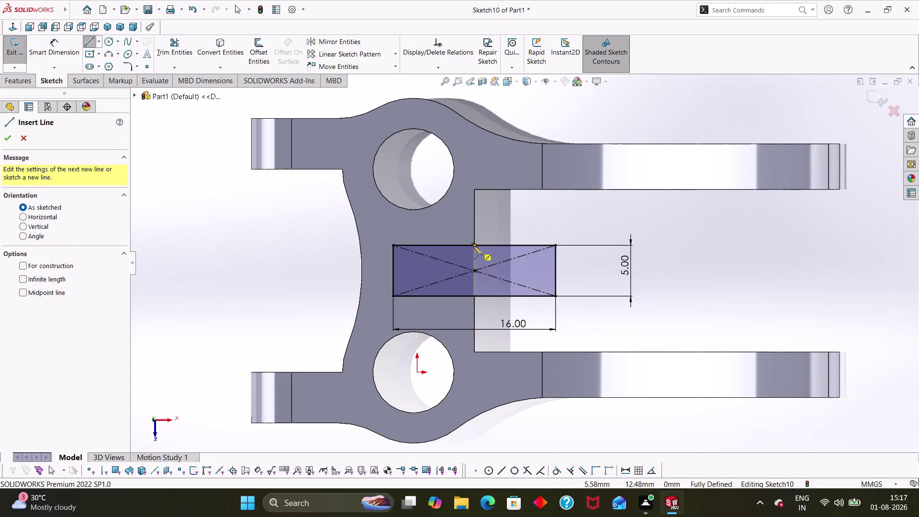
click(475, 296)
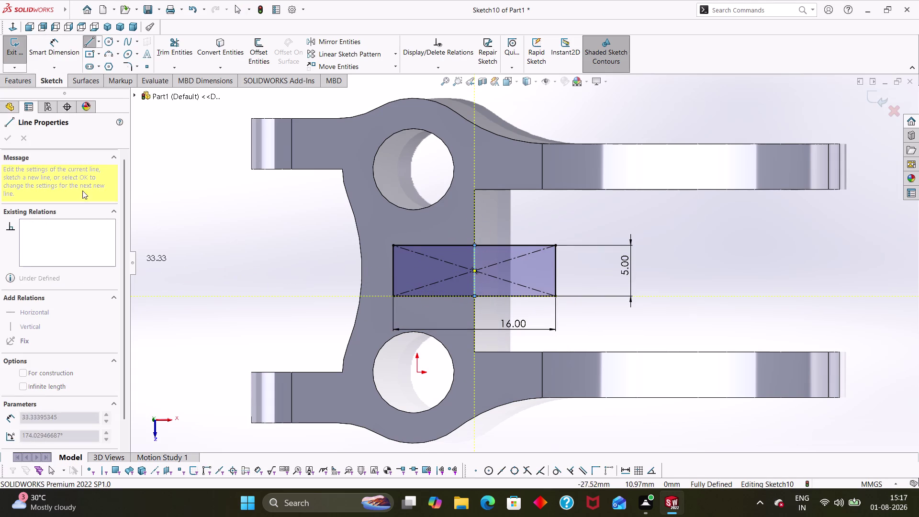
right_click(302, 243)
click(330, 249)
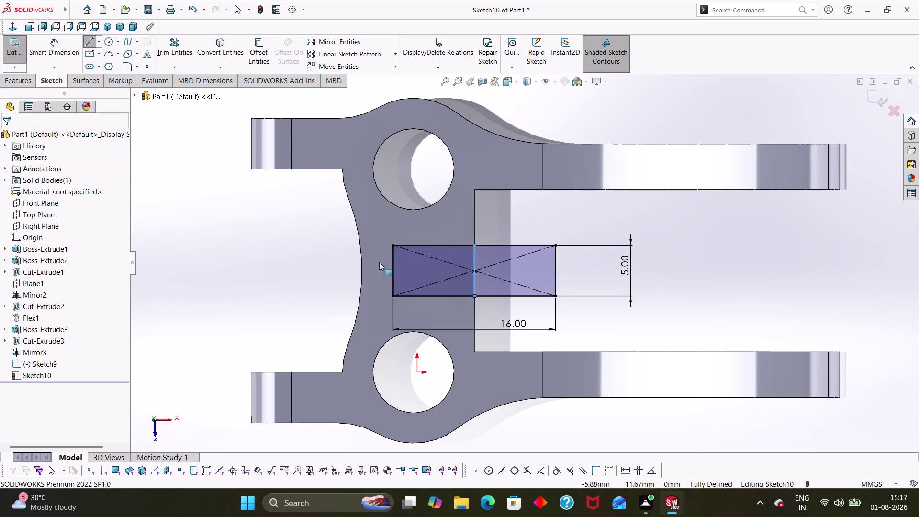
key(Escape)
key(Escape)
Trim away the rectangle's right half and diagonal remnants, accepting the lost relation.
click(174, 50)
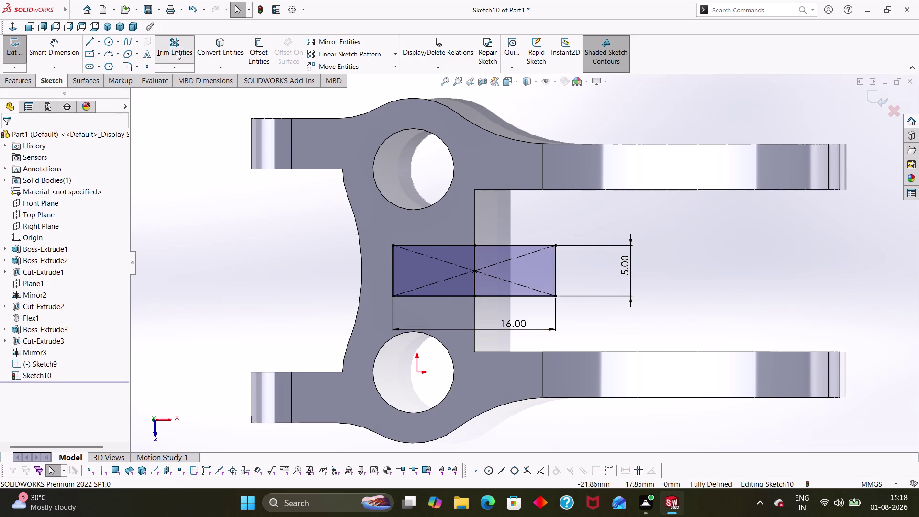
click(558, 268)
click(530, 295)
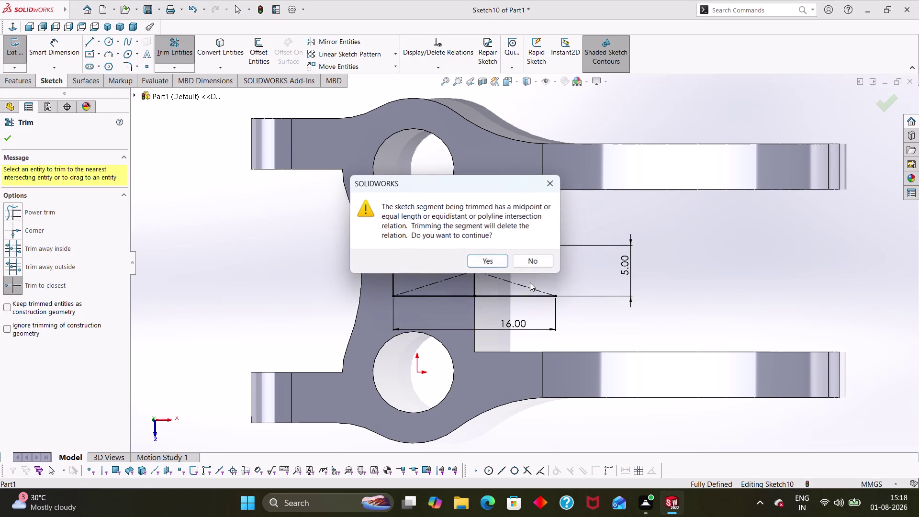
click(506, 258)
click(519, 284)
click(489, 259)
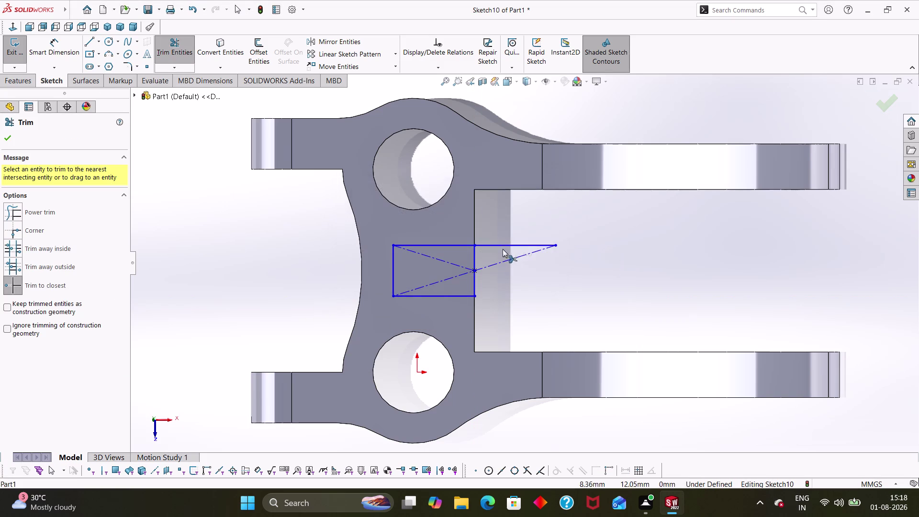
click(506, 263)
click(496, 242)
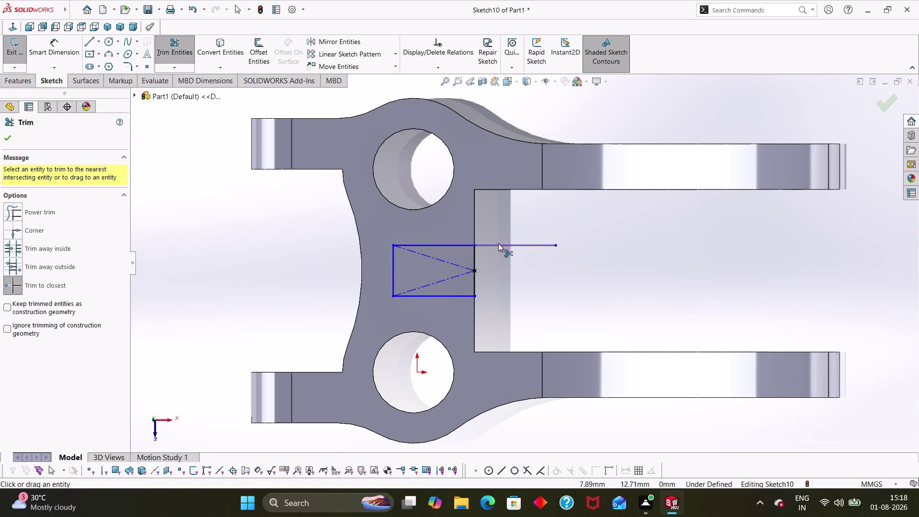
click(508, 244)
click(487, 258)
key(Escape)
key(Escape)
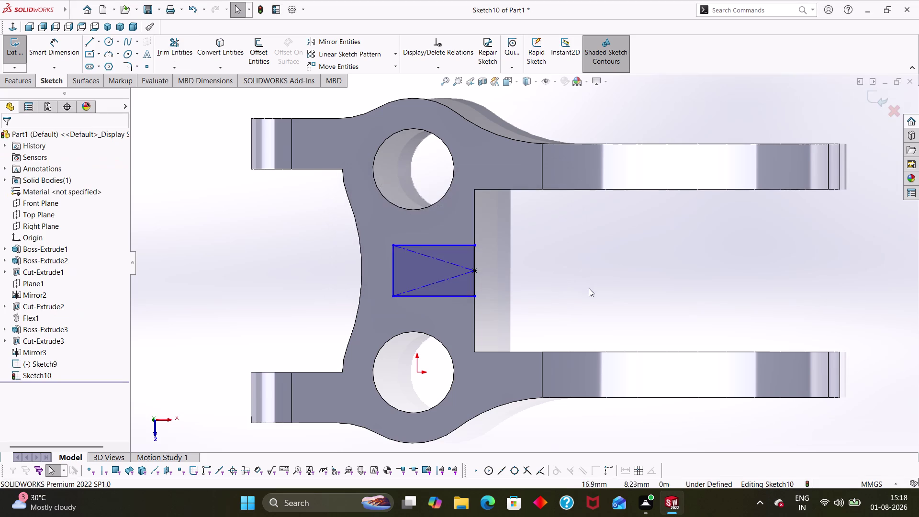
middle_drag(588, 284, 559, 168)
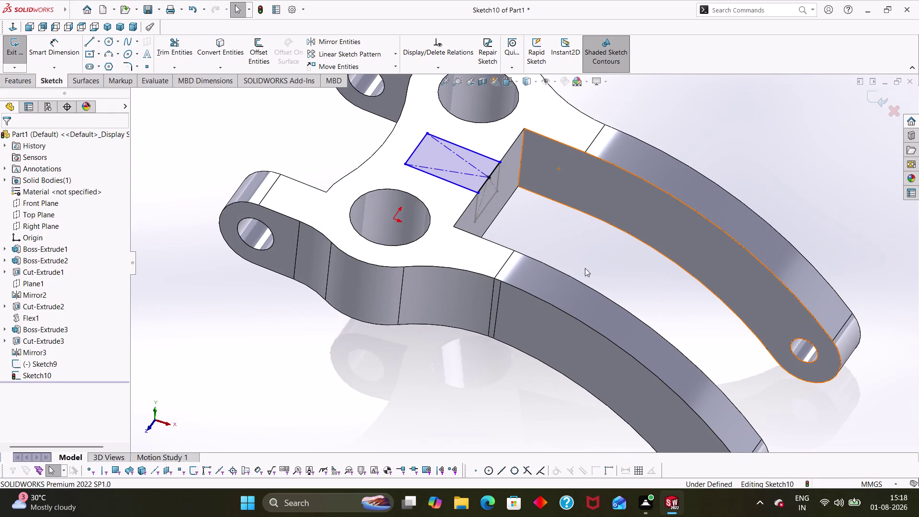
Clear the active tools and exit Sketch10.
key(Escape)
key(Escape)
key(Escape)
key(Escape)
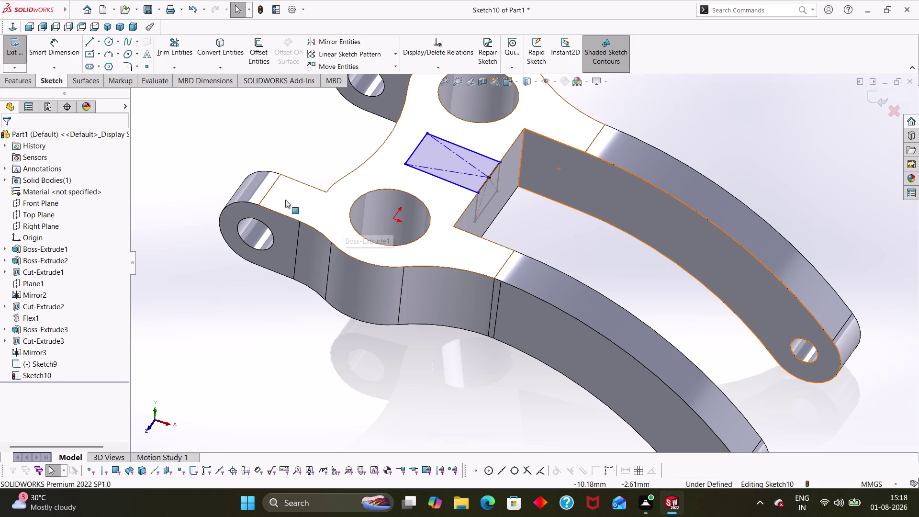
click(12, 84)
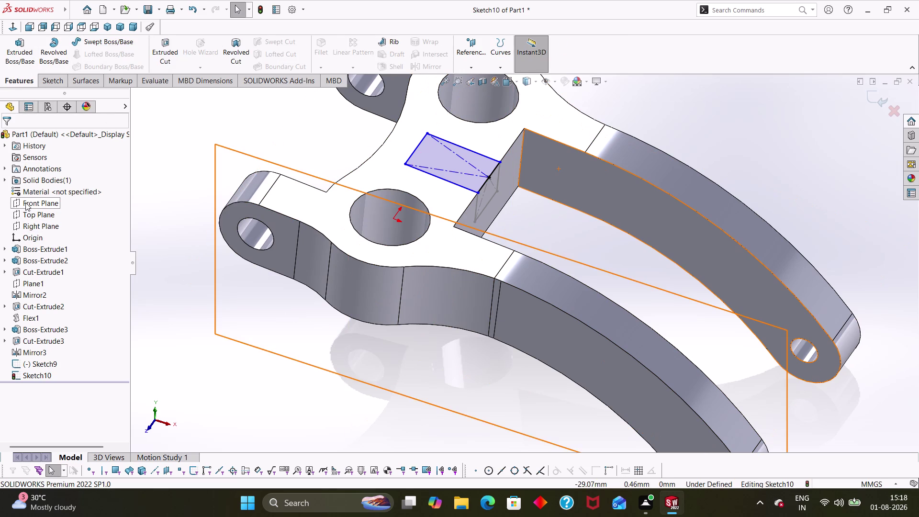
Check Front Plane and Plane1 in the tree and start a new sketch on Plane1.
click(32, 279)
right_click(32, 279)
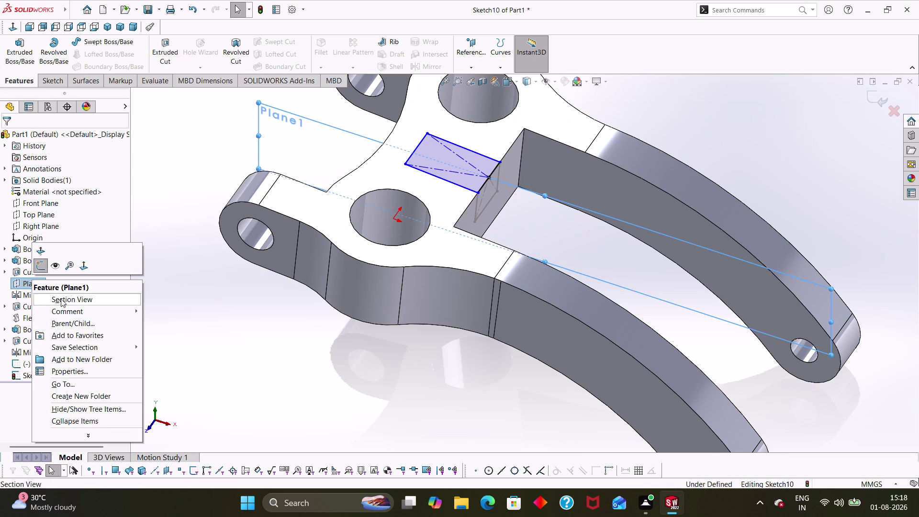
click(40, 262)
right_click(40, 283)
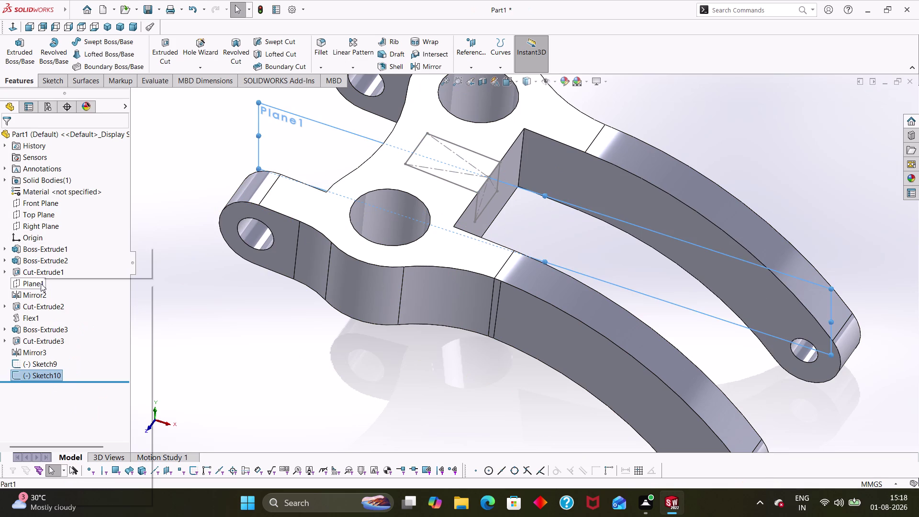
click(49, 274)
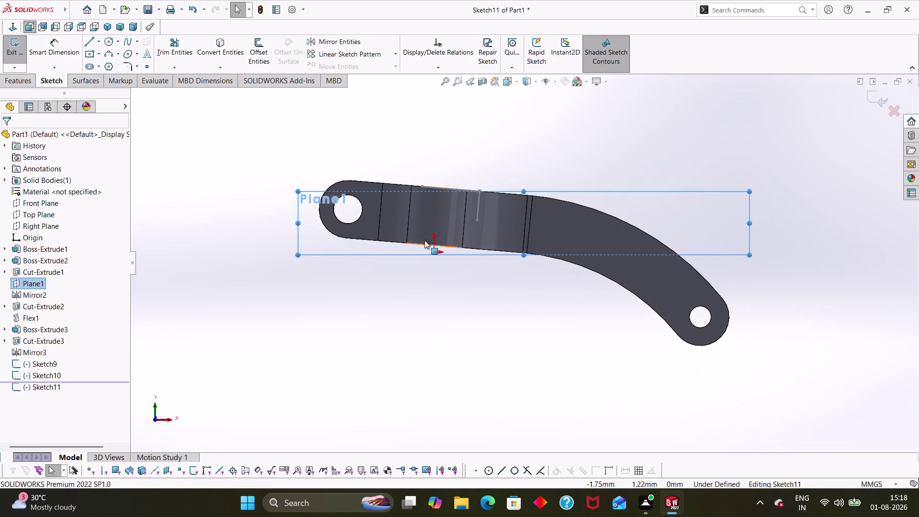
Sketch a diagonal line from the arm's top edge to the short vertical line's end.
scroll(down, 3)
right_drag(369, 131, 284, 150)
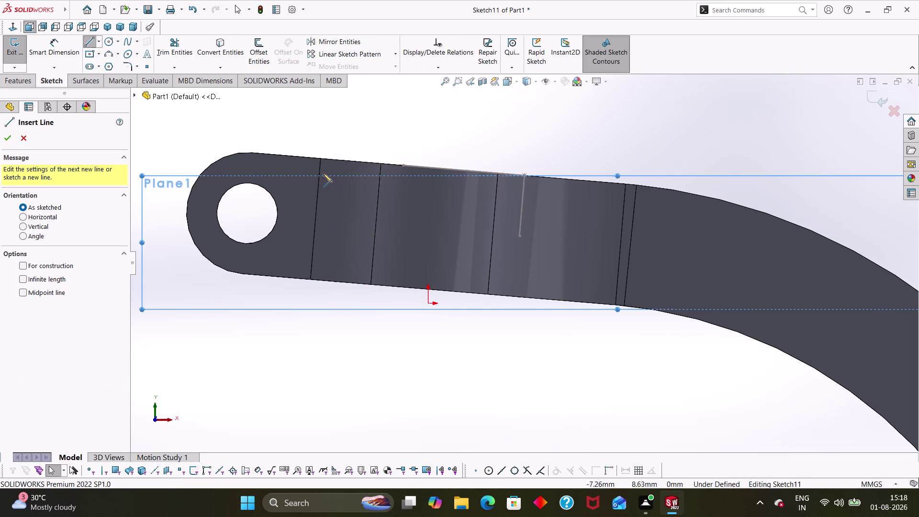
click(402, 165)
key(Escape)
key(Escape)
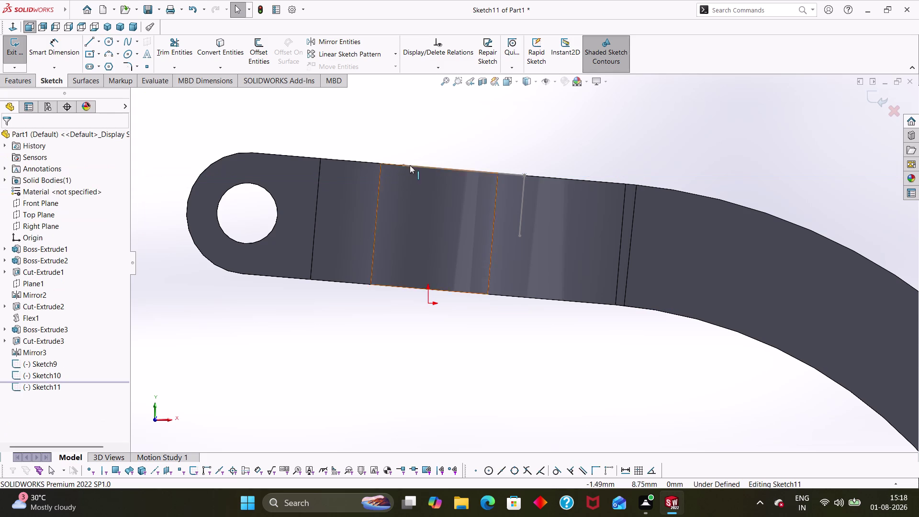
right_drag(423, 138, 350, 161)
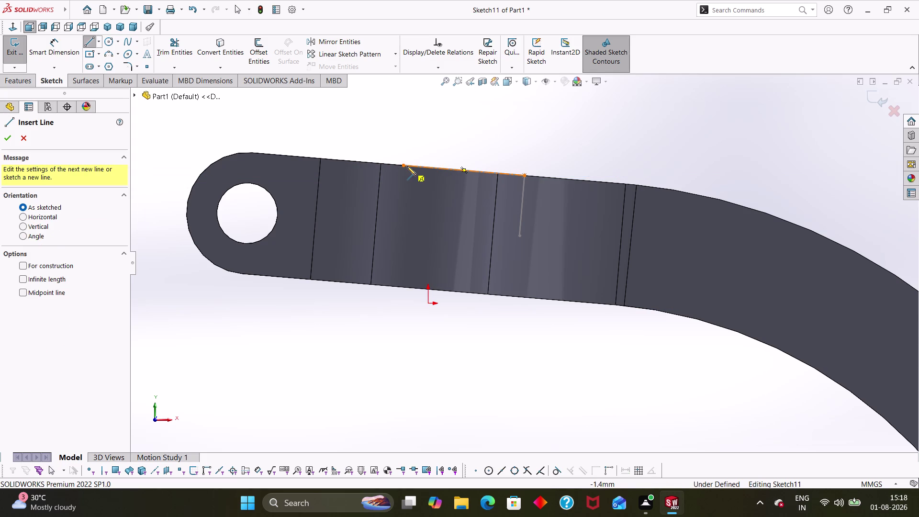
click(404, 164)
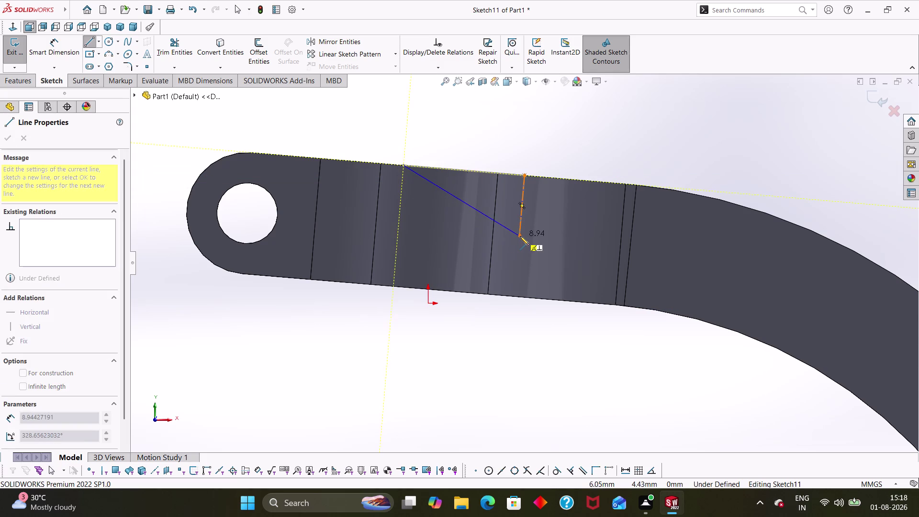
click(520, 236)
key(Escape)
key(Escape)
key(Escape)
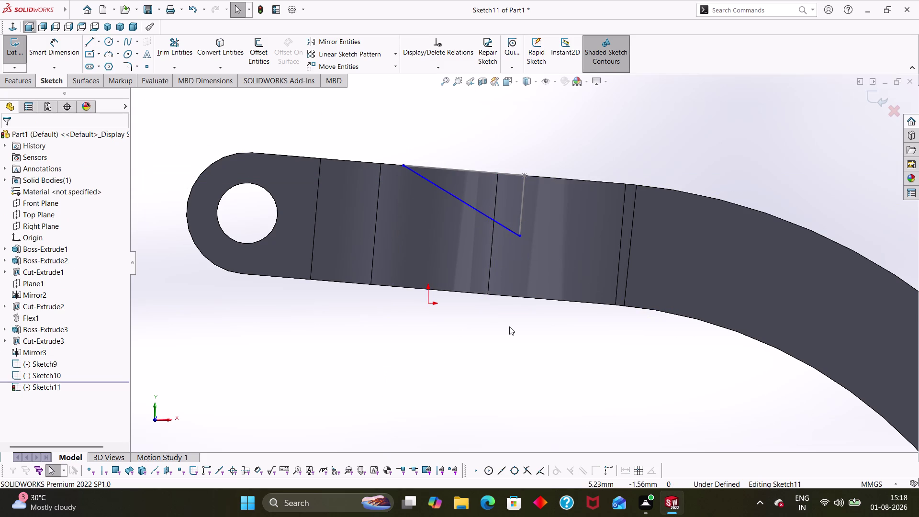
Orbit to check the line above the arm face, then start an Extruded Cut.
middle_drag(518, 336, 506, 369)
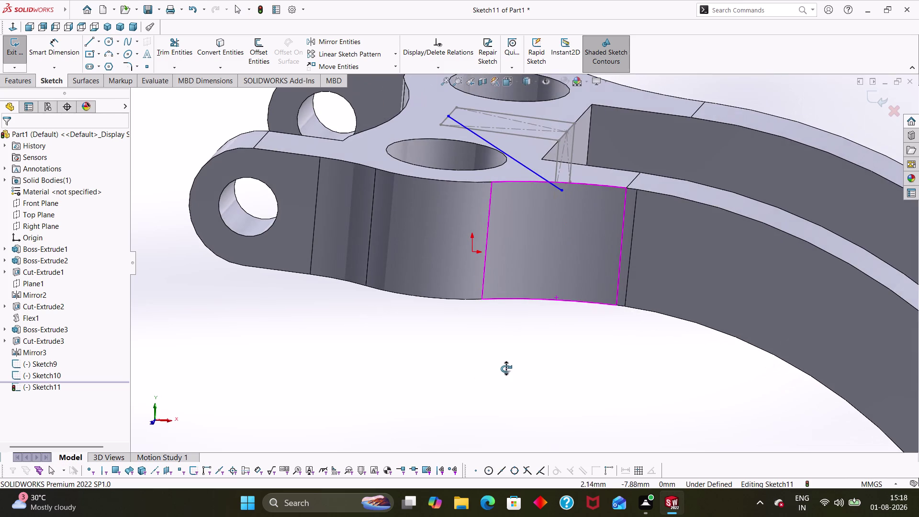
middle_drag(506, 369, 506, 366)
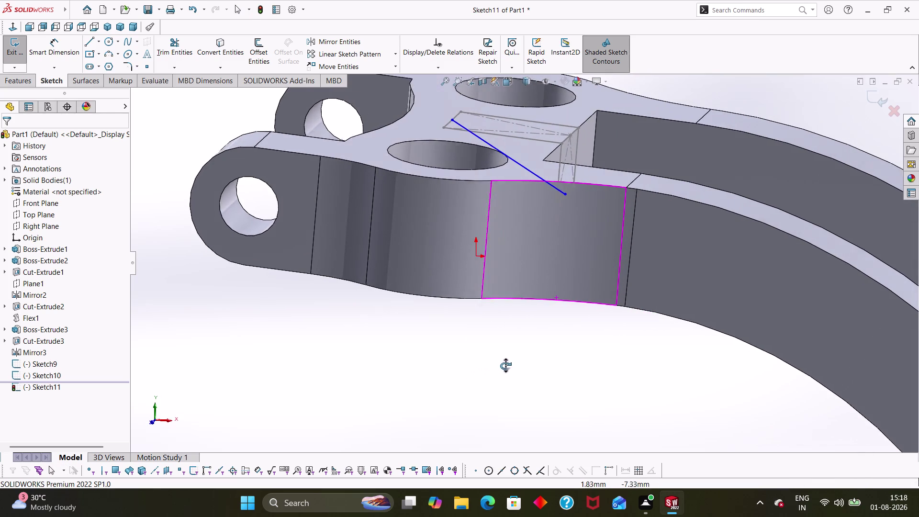
middle_drag(505, 366, 506, 366)
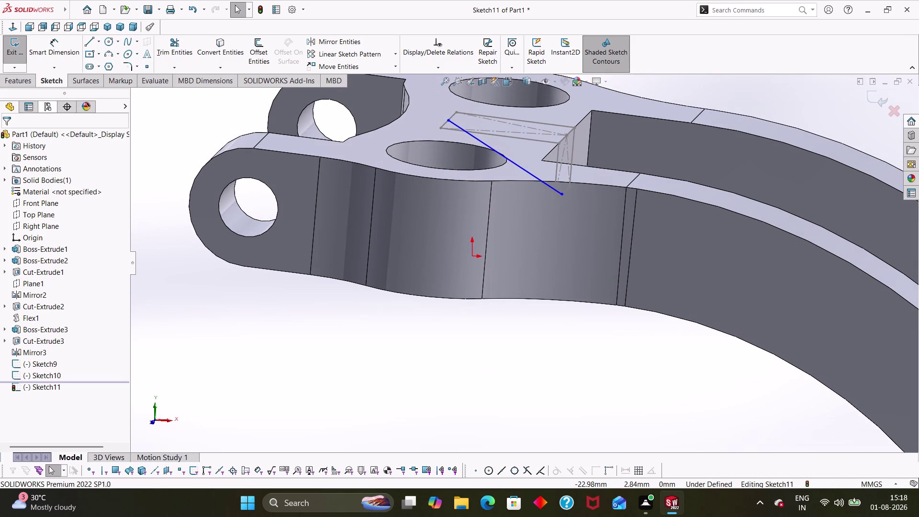
click(24, 80)
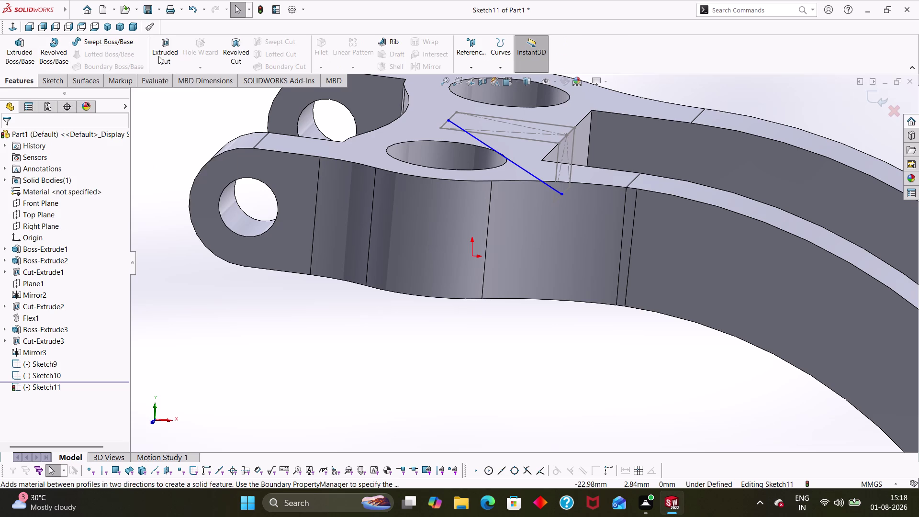
click(158, 54)
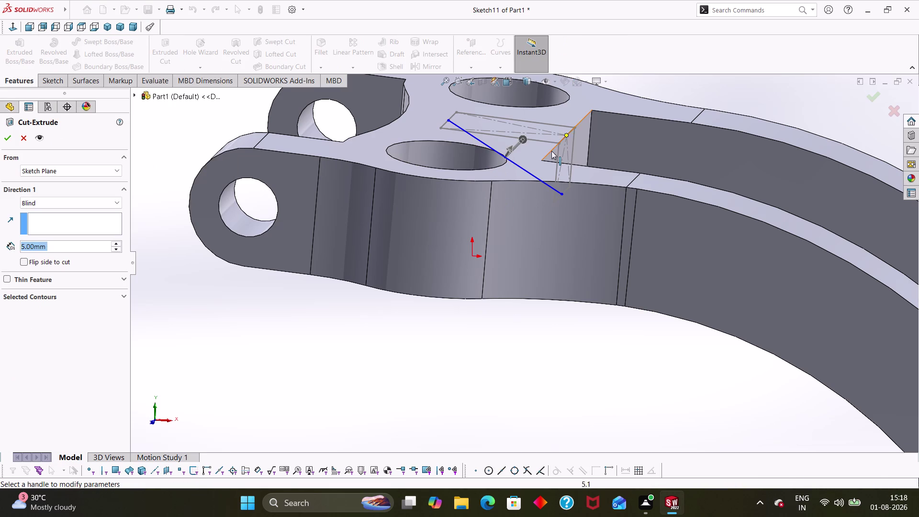
Orbit around the 5 mm Cut-Extrude preview, then cancel it without creating a feature.
click(523, 168)
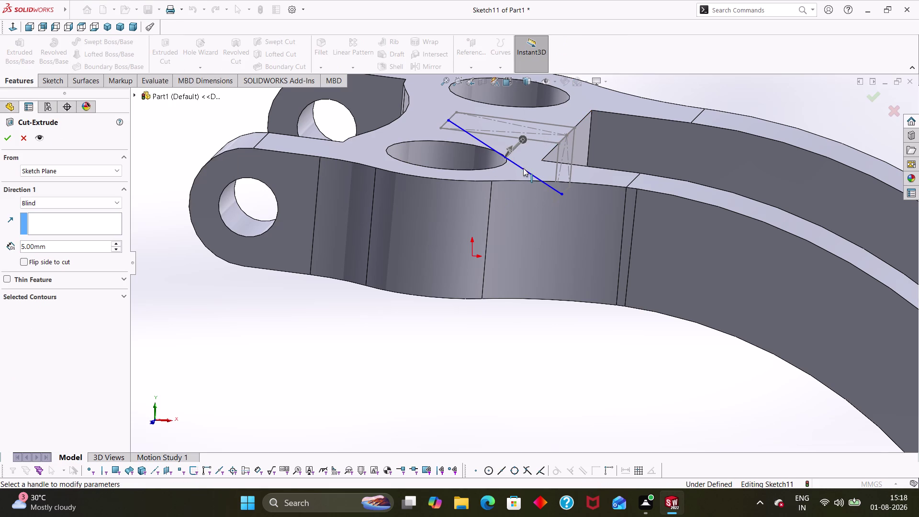
click(538, 140)
middle_drag(537, 344, 486, 347)
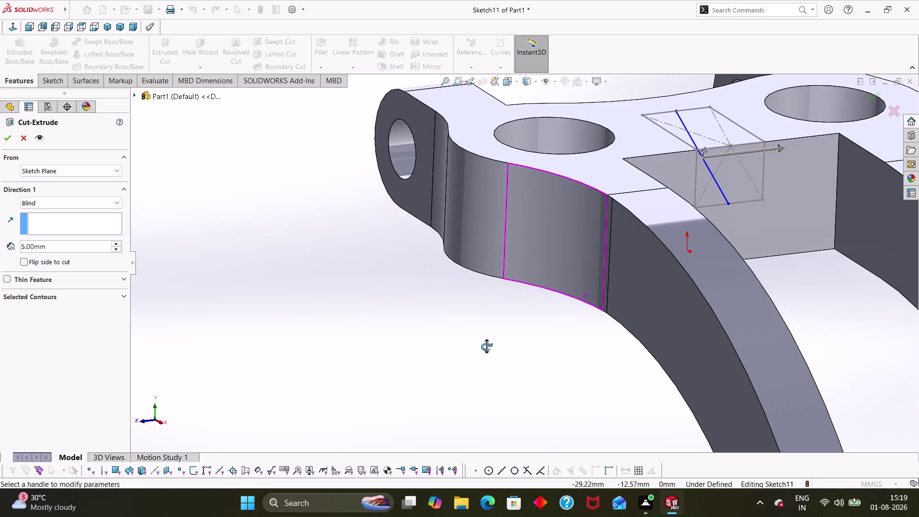
middle_drag(486, 347, 565, 354)
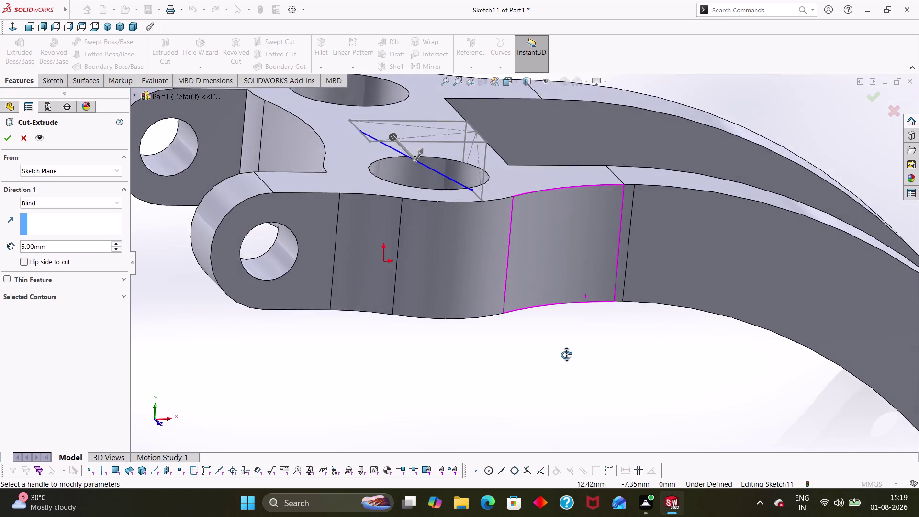
middle_drag(565, 354, 519, 356)
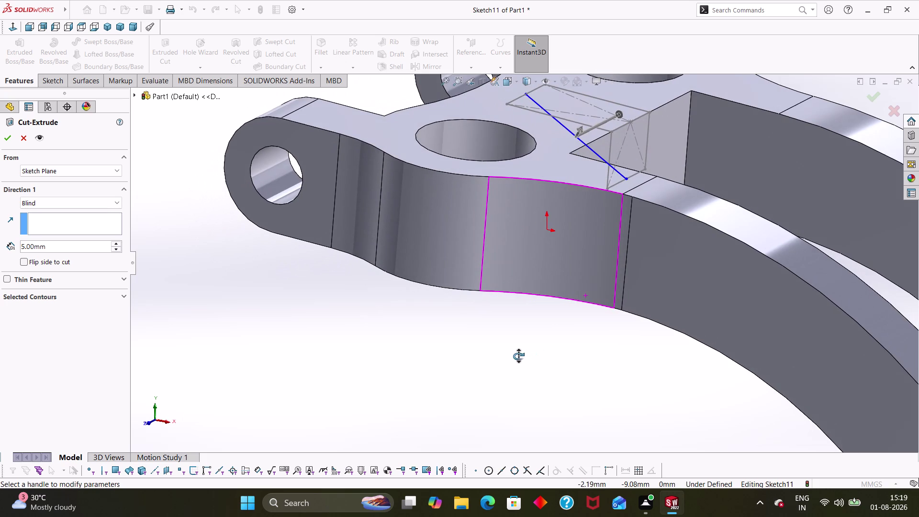
middle_drag(520, 356, 518, 357)
key(Escape)
key(Escape)
key(Escape)
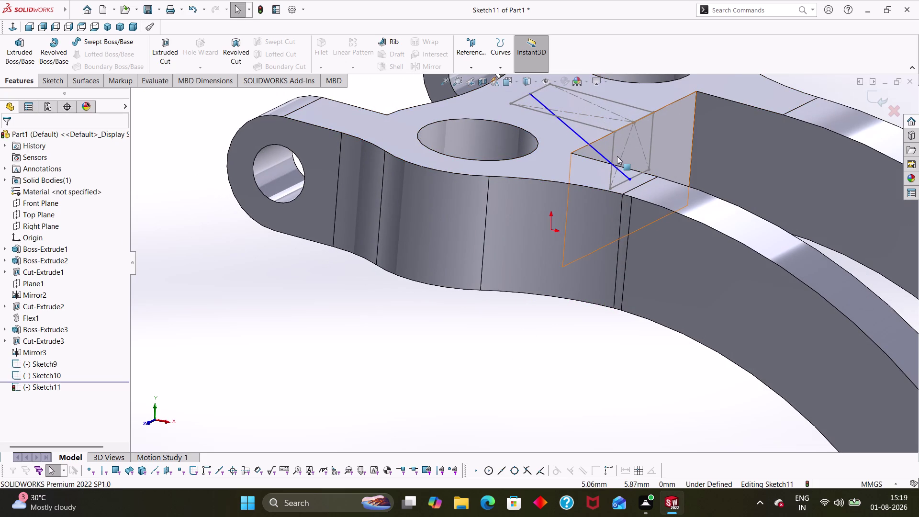
Undo the Sketch11 work and the Sketch10 changes.
key(ctrl+z)
key(ctrl+z)
key(ctrl+z)
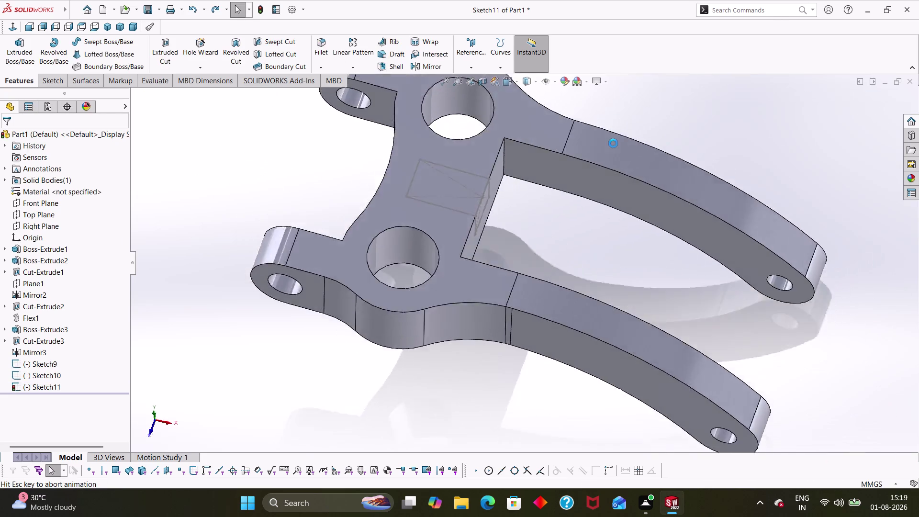
key(ctrl+z)
key(ctrl+z)
key(ctrl+z)
key(ctrl+z)
key(ctrl+z)
key(ctrl+z)
key(ctrl+z)
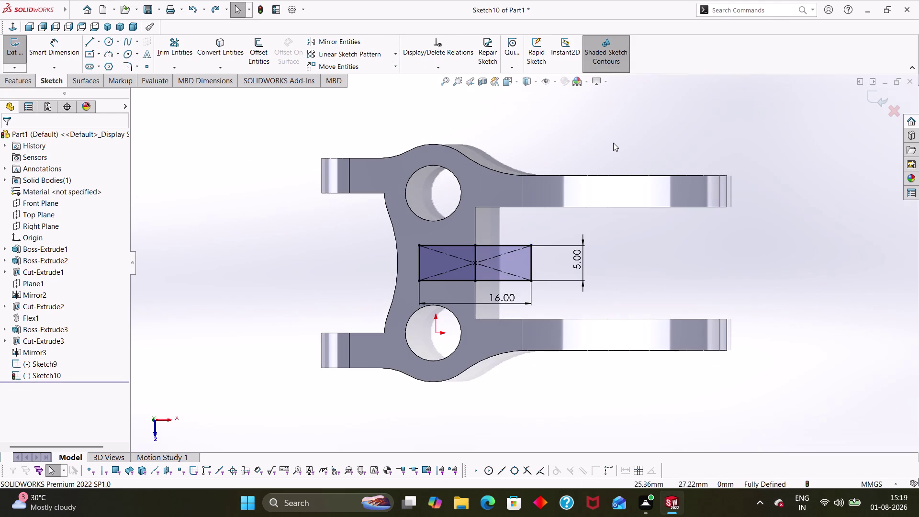
key(ctrl+z)
key(ctrl+z)
key(ctrl+z)
key(ctrl+z)
key(ctrl+z)
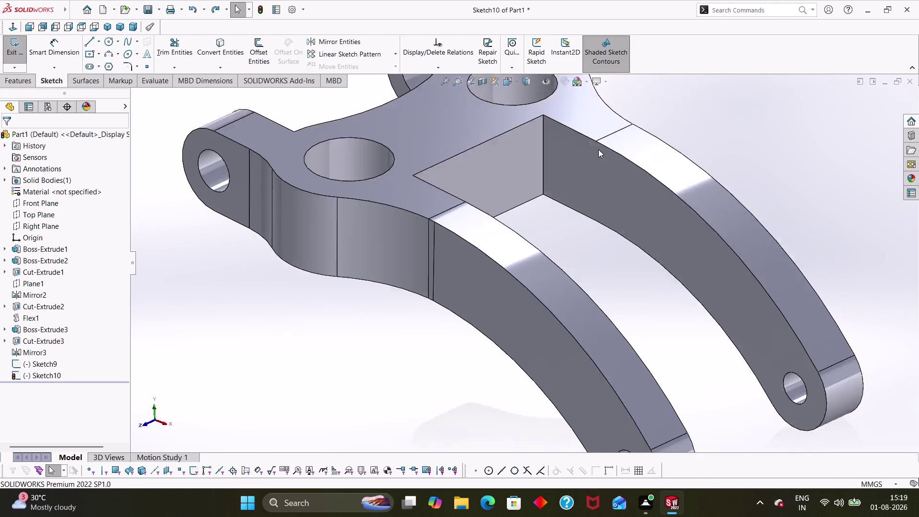
Undo Sketch9's profile edits, dimension changes and remaining geometry.
key(ctrl+z)
key(ctrl+z)
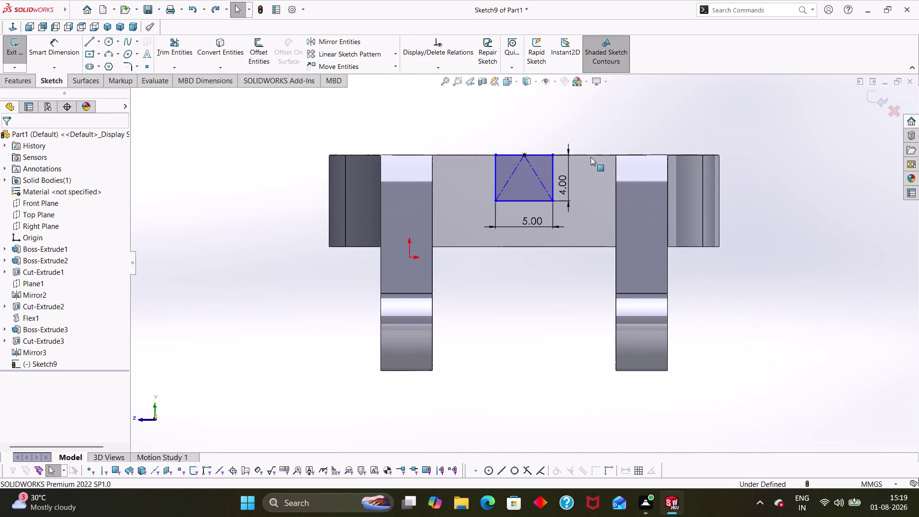
key(ctrl+z)
key(ctrl+z)
key(ctrl+z)
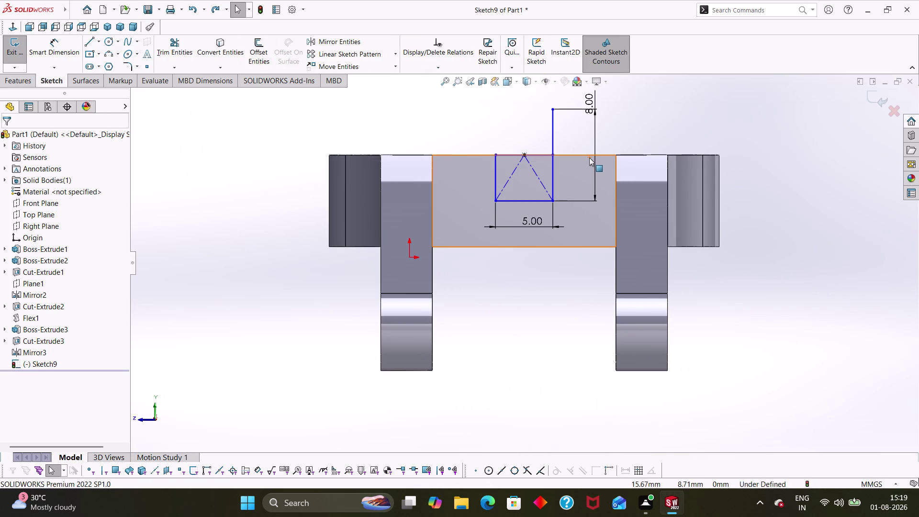
key(ctrl+z)
key(ctrl+z)
key(ctrl+z)
key(ctrl+z)
key(ctrl+z)
key(ctrl+z)
key(ctrl+z)
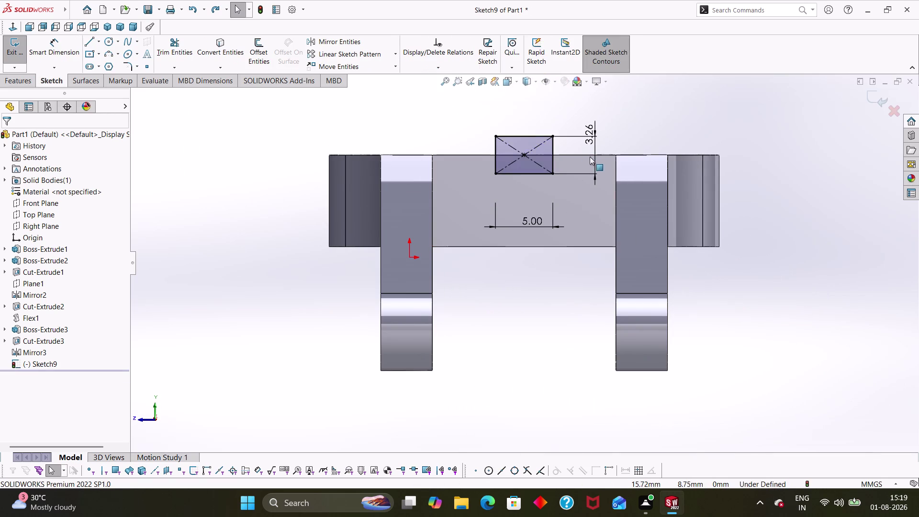
key(ctrl+z)
key(ctrl+z)
key(ctrl+z)
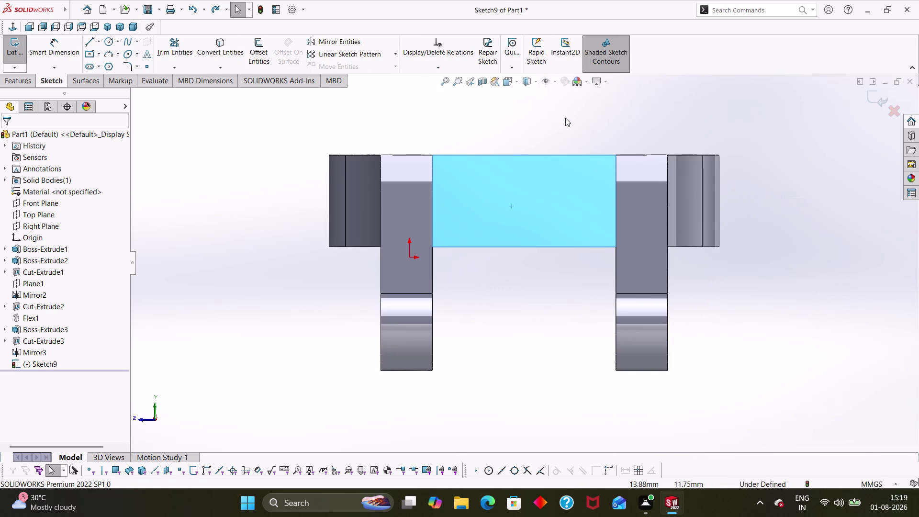
Orbit and zoom the lever into a 3D view.
middle_drag(567, 121, 645, 151)
scroll(up, 3)
scroll(up, 3)
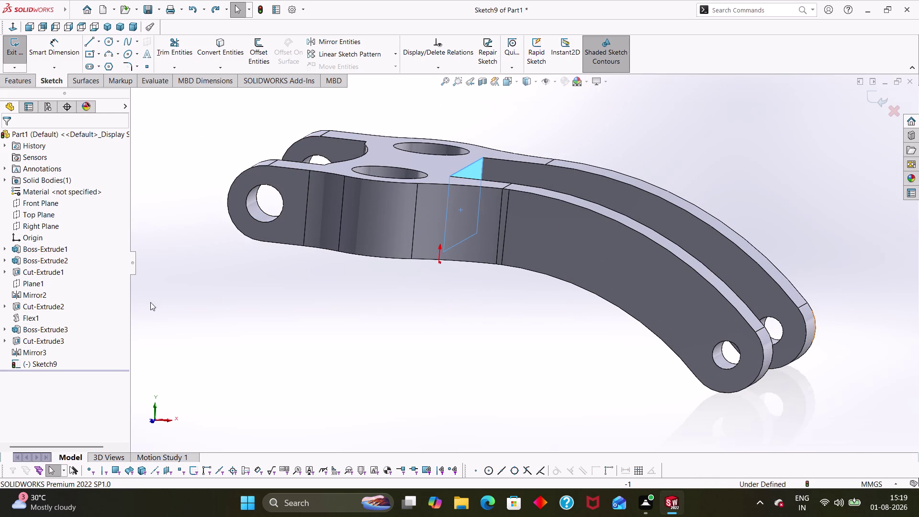
click(200, 296)
click(6, 54)
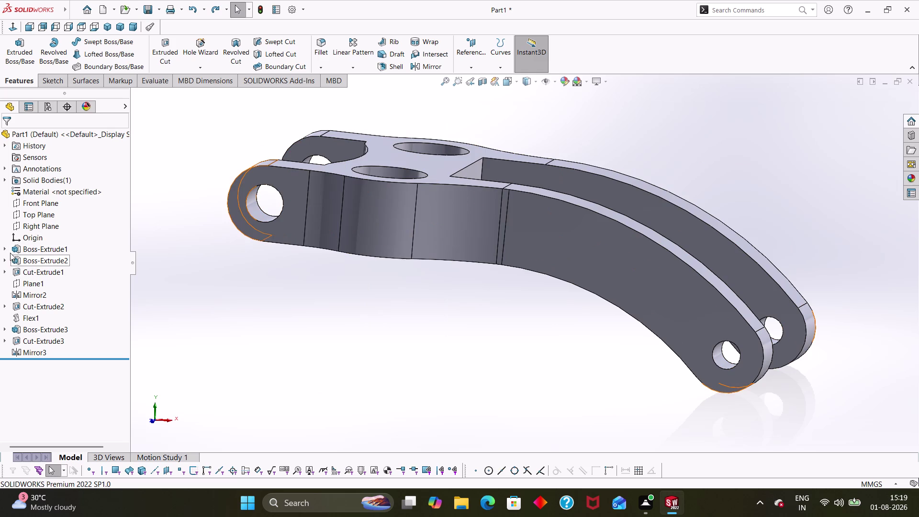
Start a new sketch on Plane1.
click(25, 285)
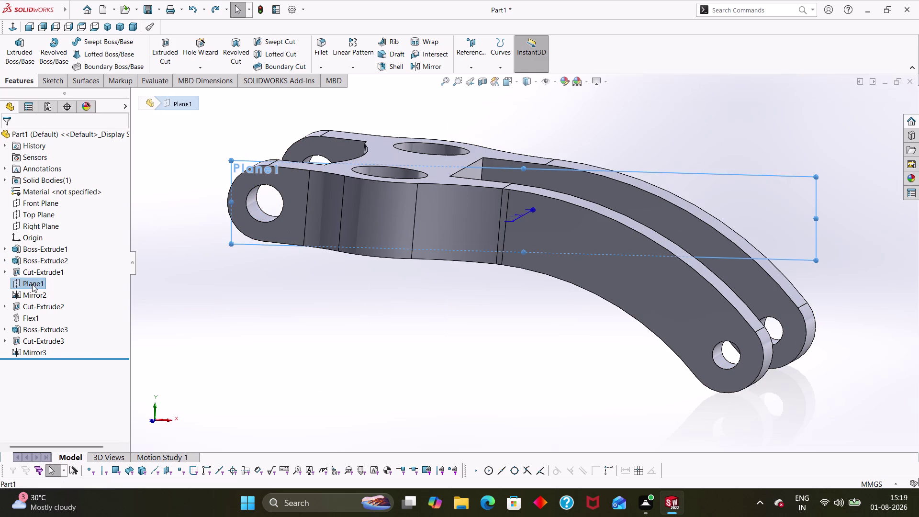
right_click(28, 281)
click(38, 264)
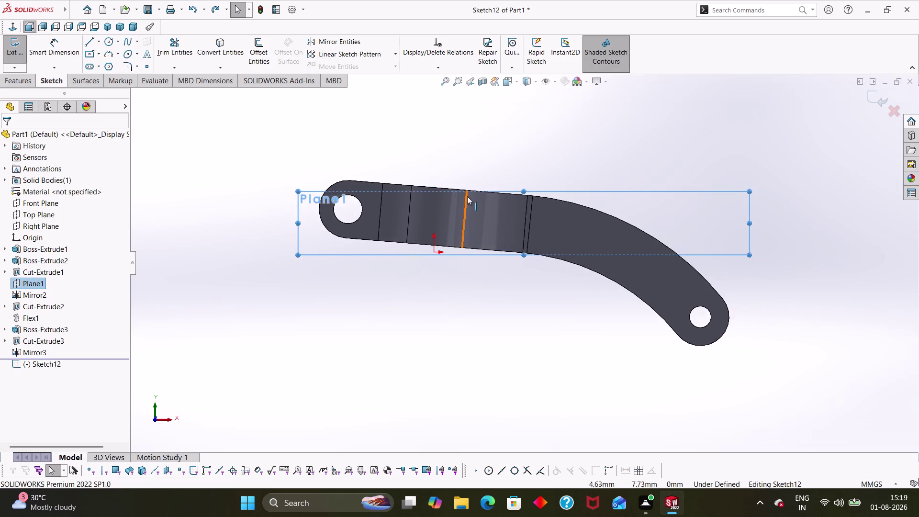
scroll(down, 3)
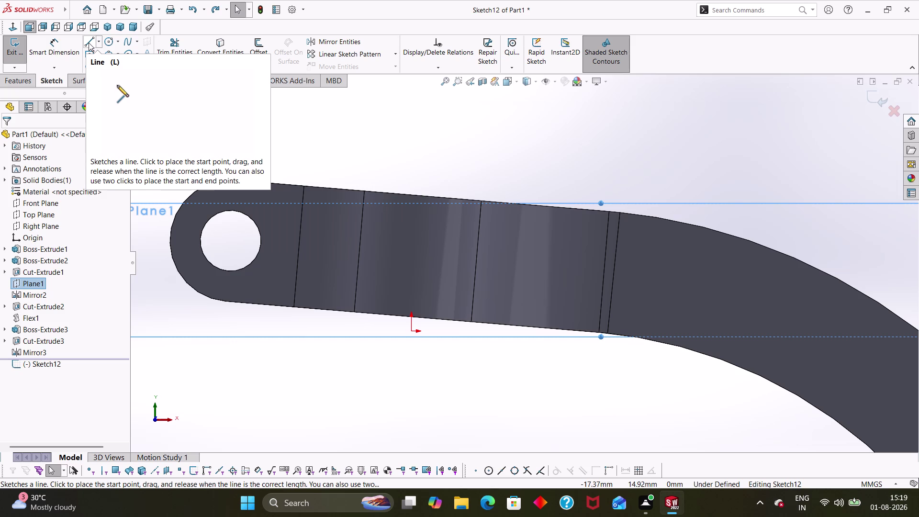
Draw the triangle lines from the arm's top edge across the slot, checking from several angles.
click(89, 43)
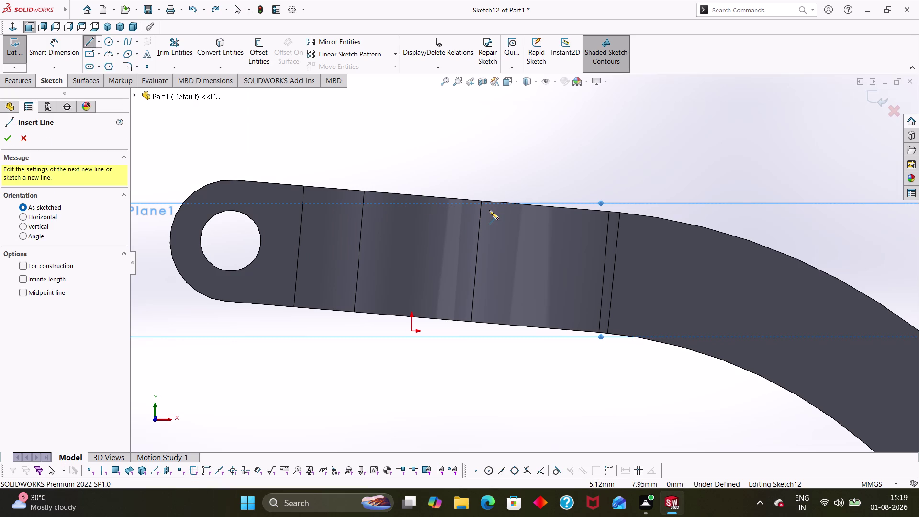
middle_drag(566, 172, 557, 197)
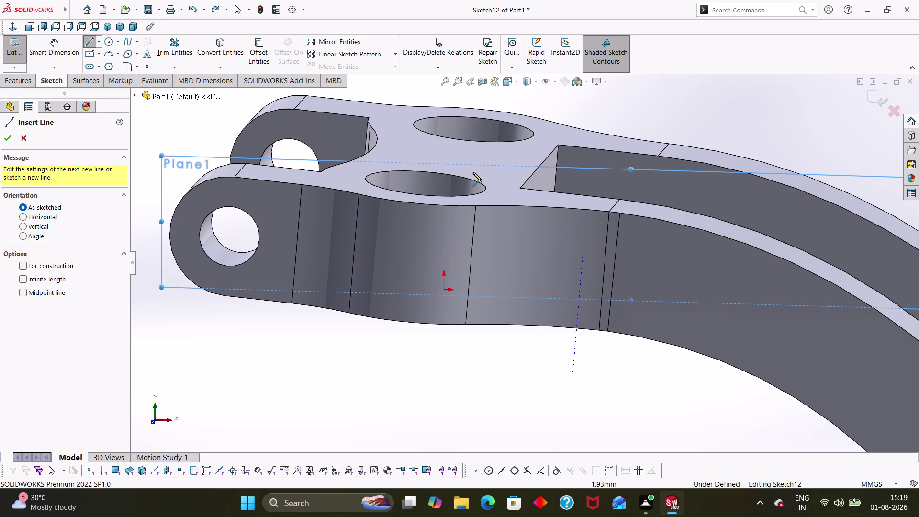
click(445, 152)
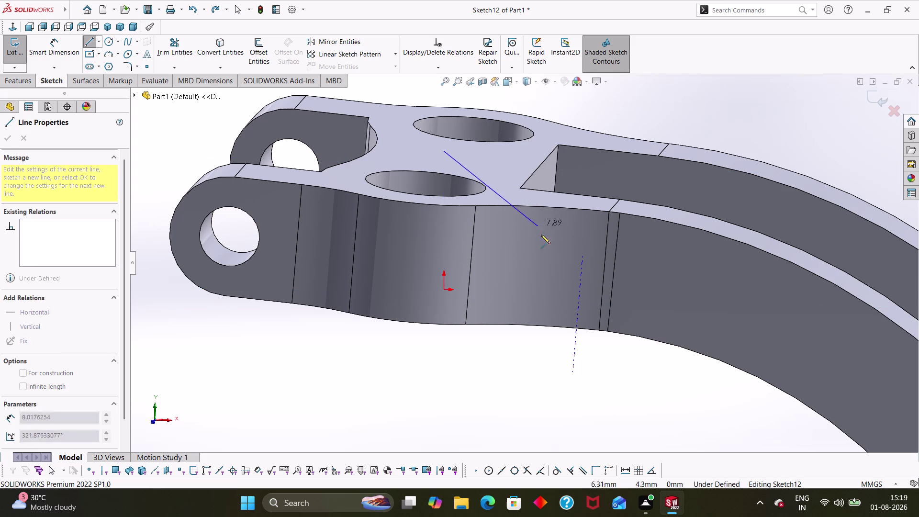
middle_drag(592, 191, 559, 222)
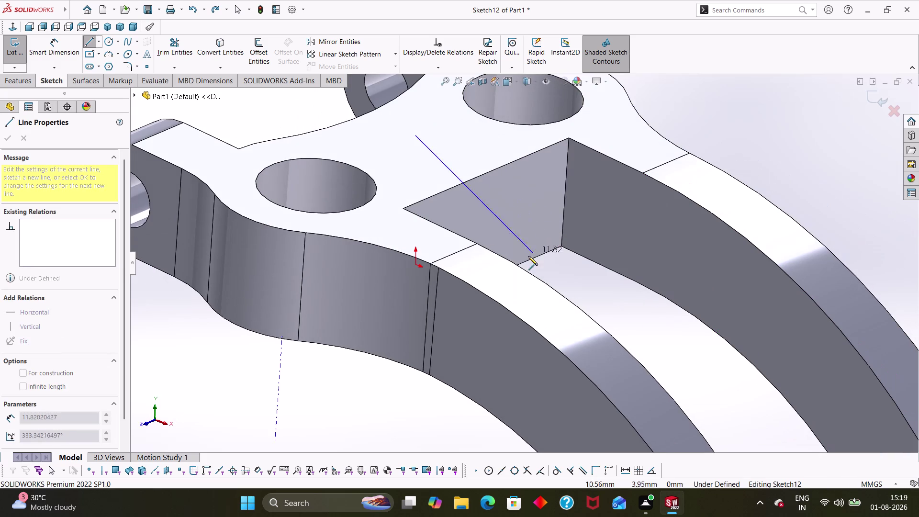
middle_drag(519, 263, 510, 273)
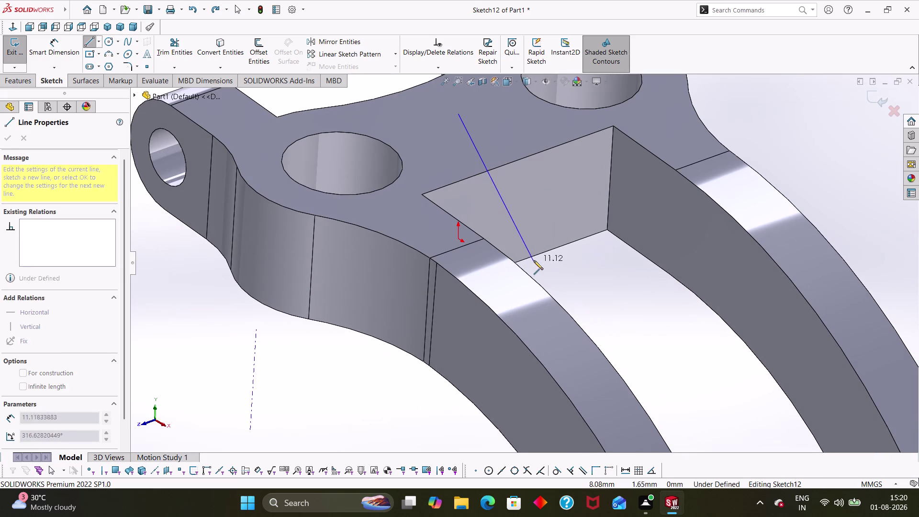
middle_drag(534, 256, 602, 210)
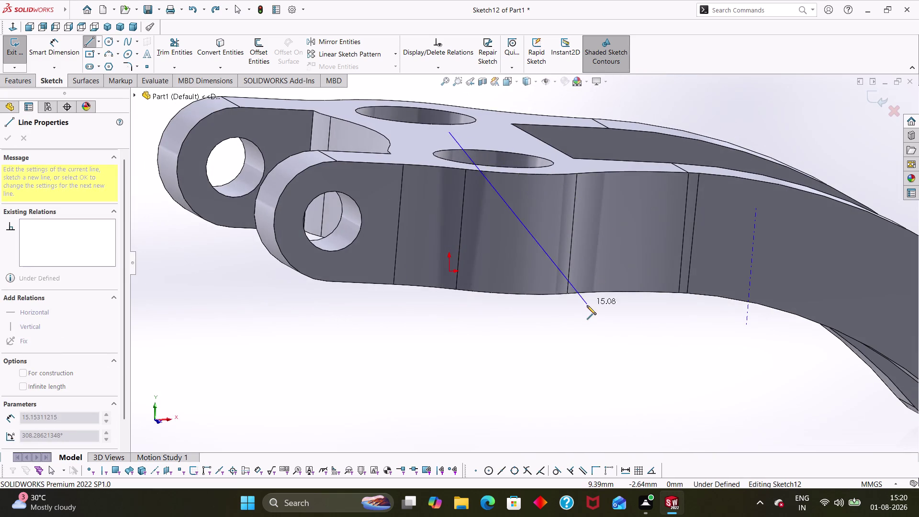
middle_drag(586, 306, 569, 246)
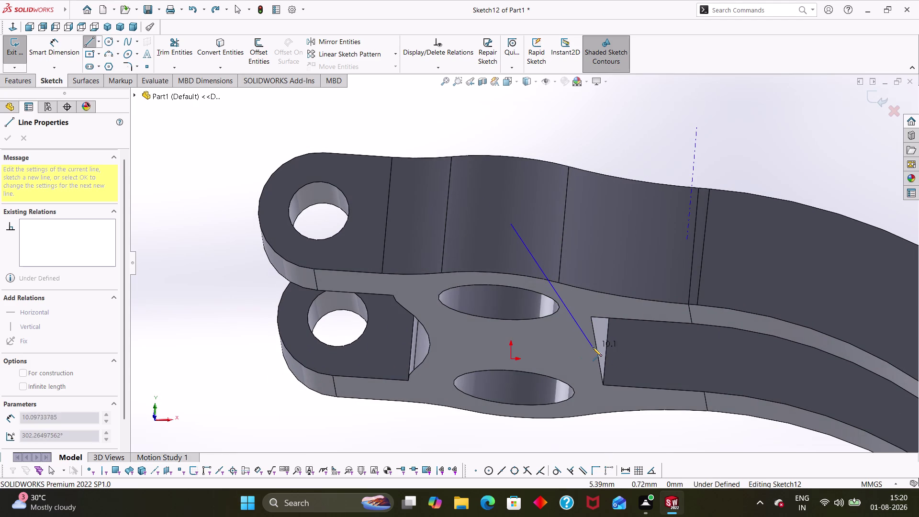
middle_drag(598, 199, 578, 329)
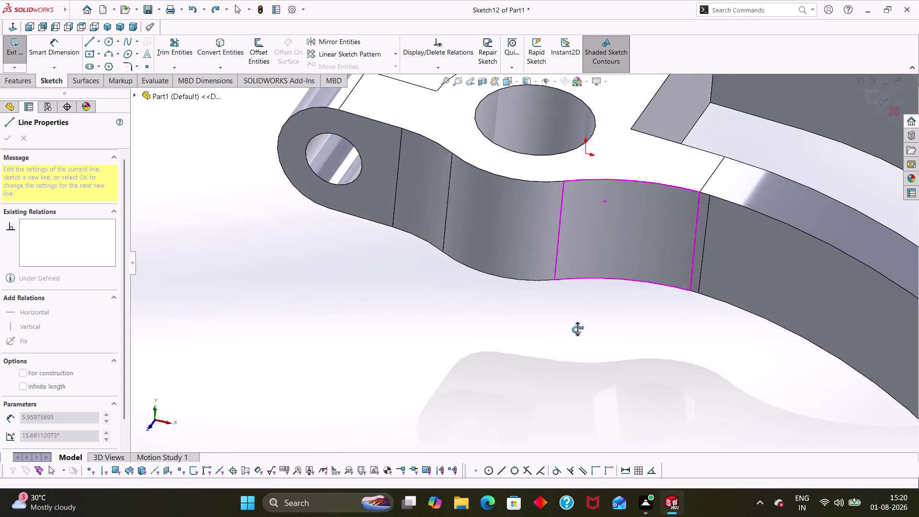
middle_drag(577, 330, 582, 288)
scroll(up, 3)
key(Escape)
Exit line drawing and clear the current selection.
key(Escape)
key(Escape)
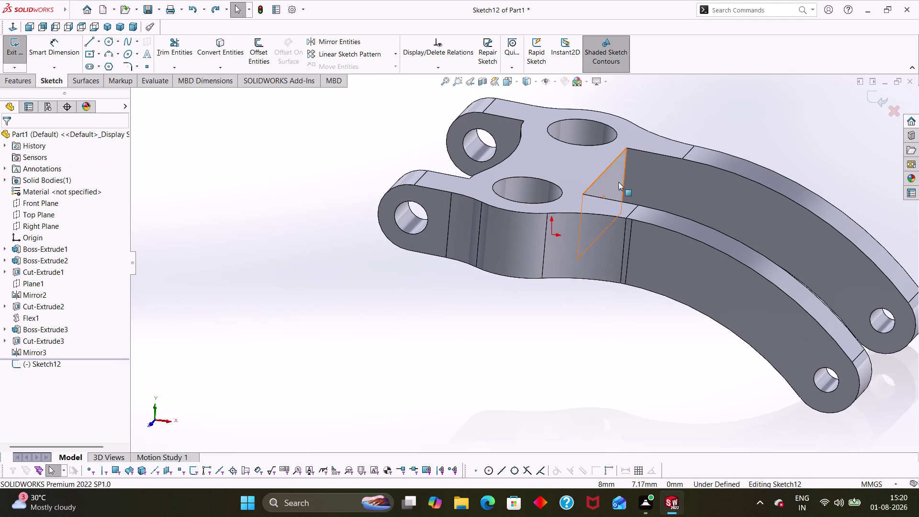
key(Escape)
key(Escape)
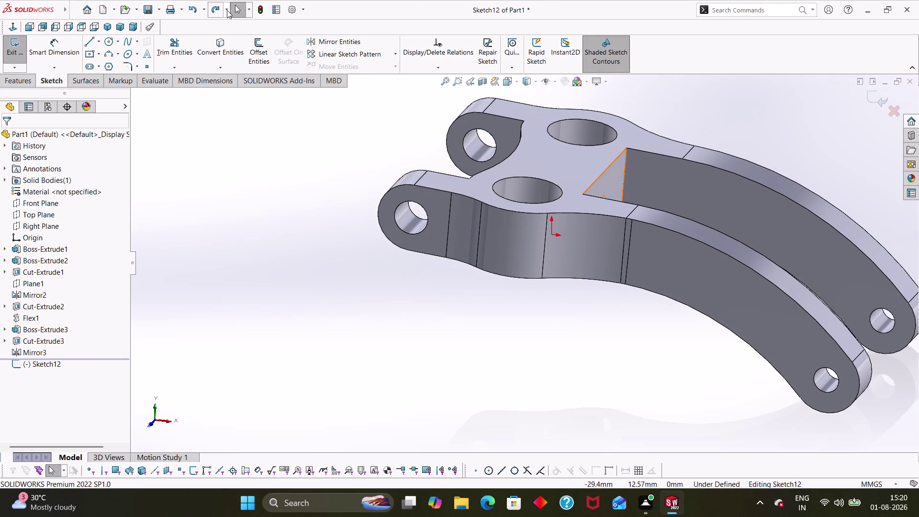
triple_click(218, 8)
click(217, 9)
click(442, 300)
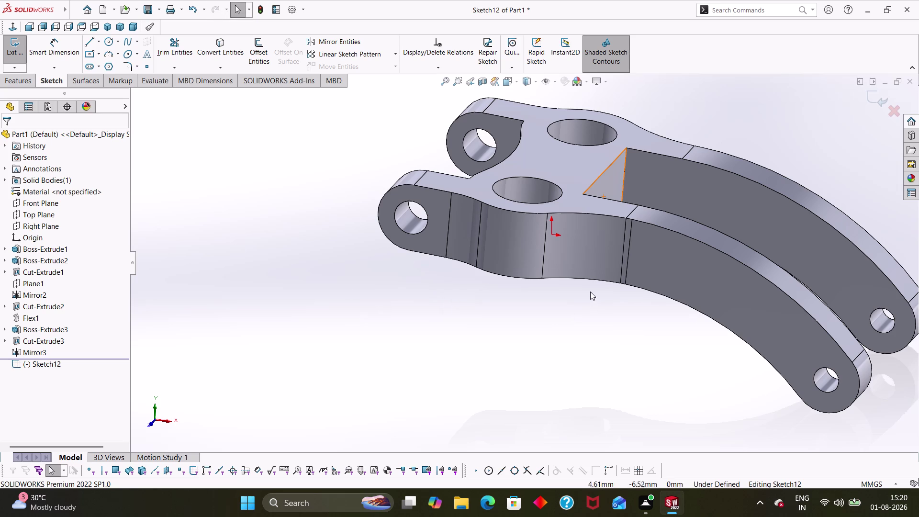
scroll(up, 3)
Orbit around the lever's outer arm to a side-on view.
middle_drag(700, 212, 701, 194)
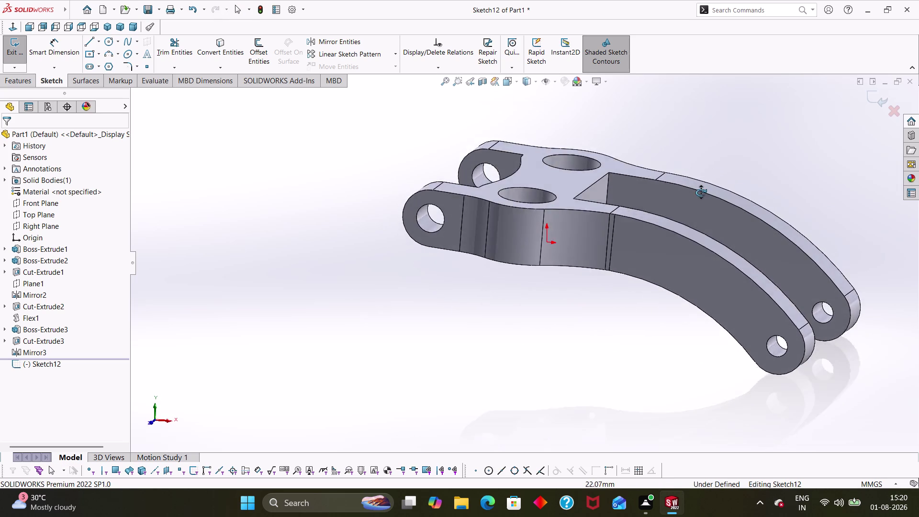
middle_drag(701, 195, 731, 239)
scroll(up, 3)
middle_drag(756, 210, 731, 201)
middle_drag(795, 227, 747, 239)
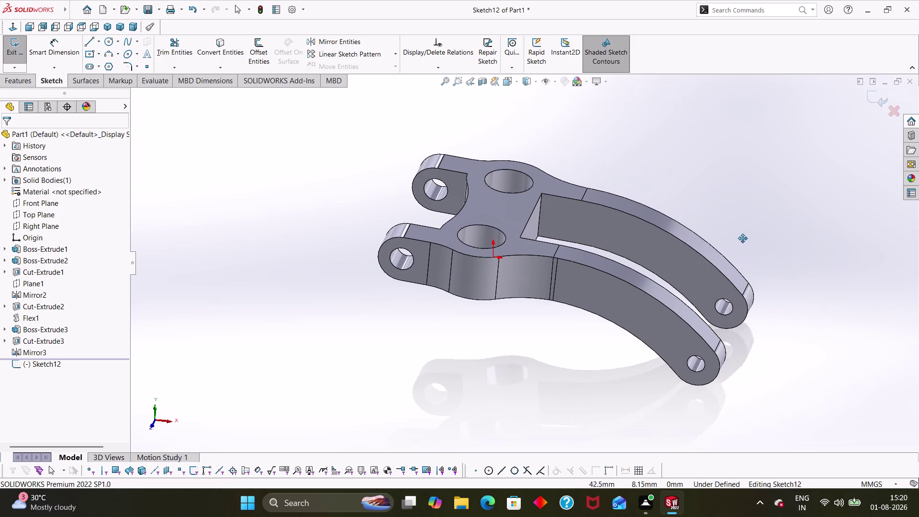
middle_drag(746, 240, 725, 219)
scroll(down, 3)
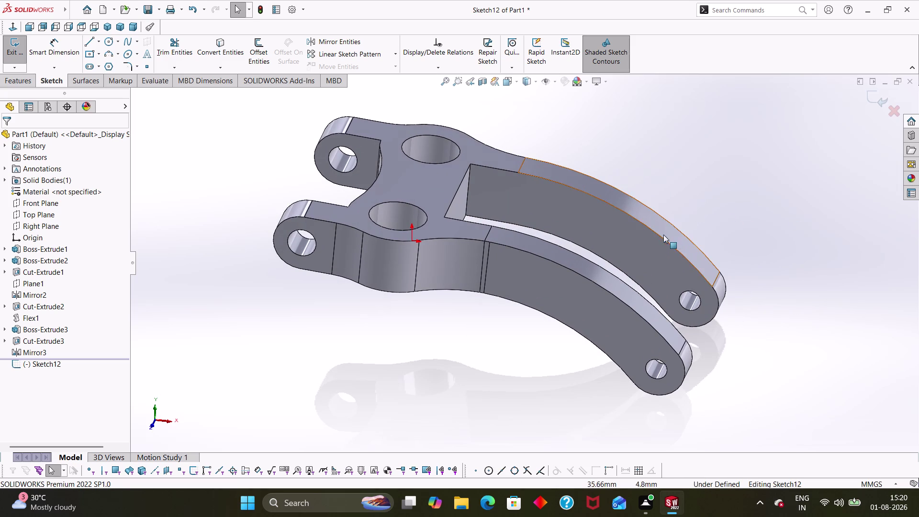
middle_drag(503, 364, 526, 344)
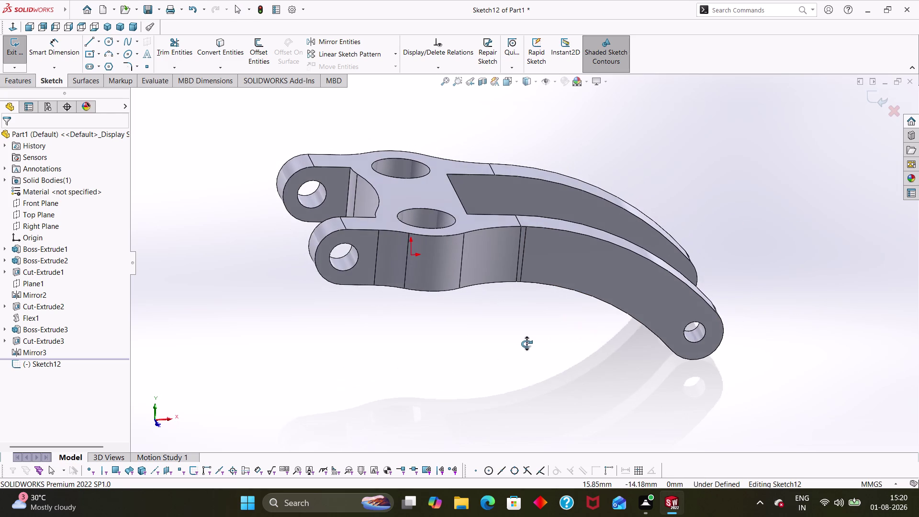
middle_drag(526, 345, 524, 342)
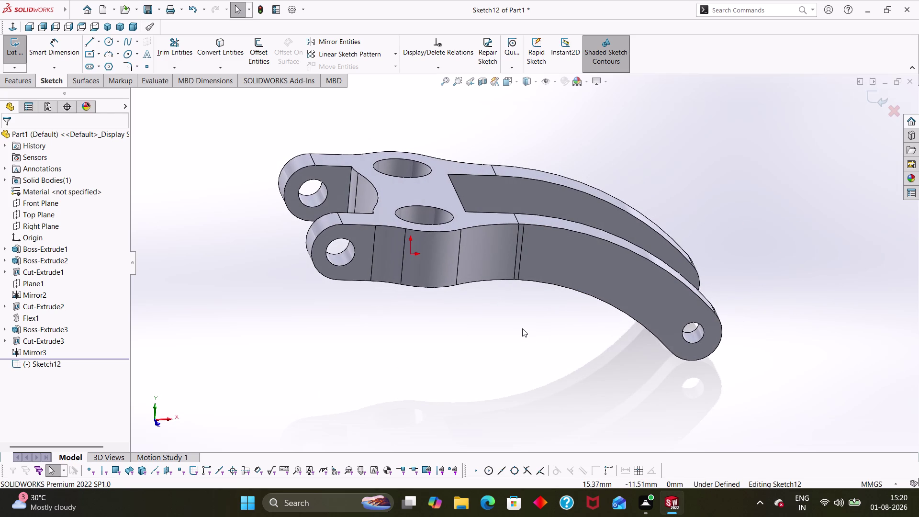
Dismiss the graphics-area menu and bring up Front Plane's context toolbar.
right_click(534, 254)
click(499, 265)
key(Escape)
key(Escape)
key(Escape)
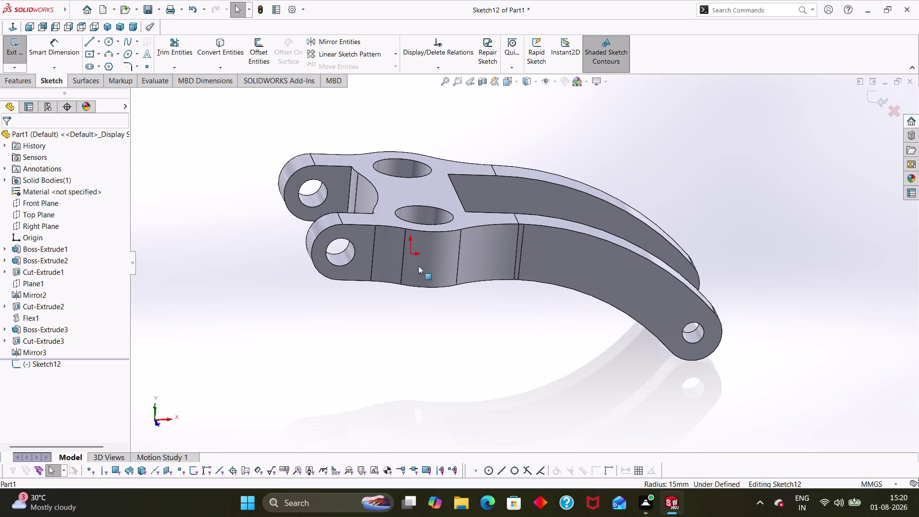
key(Escape)
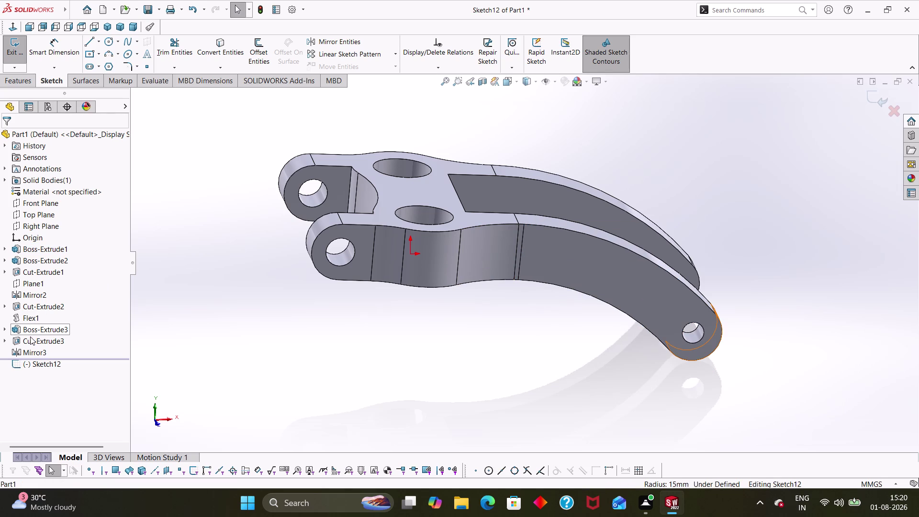
click(34, 203)
right_click(33, 202)
click(42, 191)
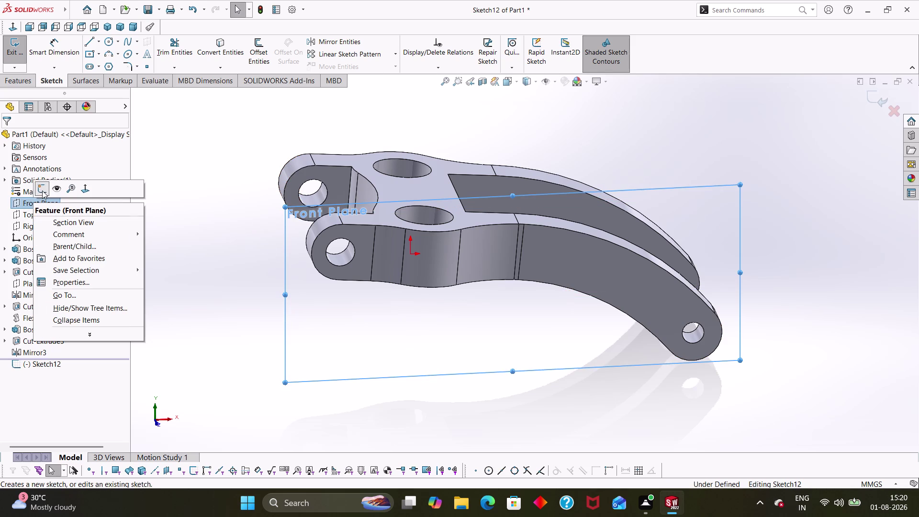
Start a Front Plane sketch and convert the arm's upper edges and right rounded end.
right_click(39, 203)
click(48, 186)
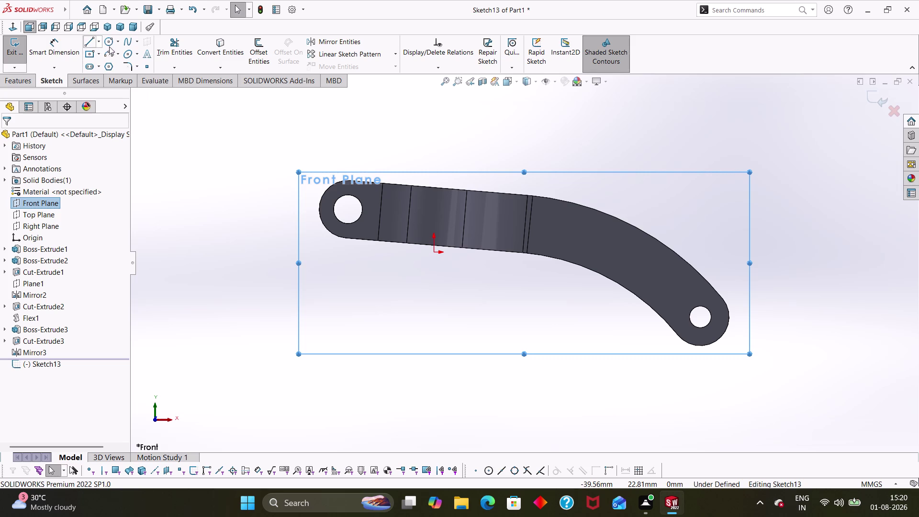
click(229, 60)
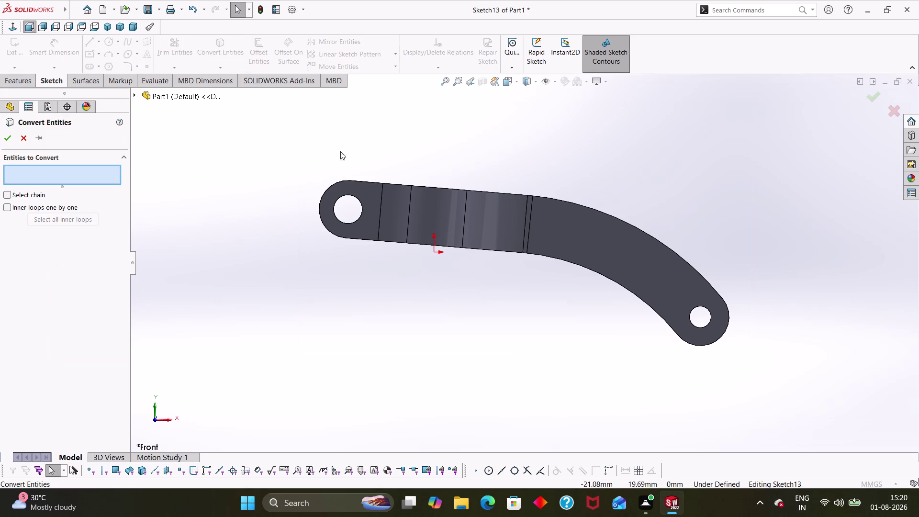
click(546, 256)
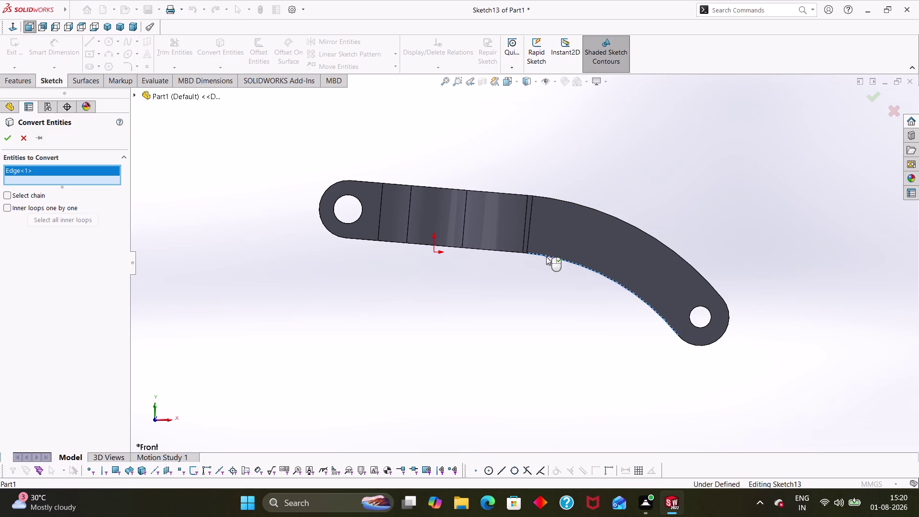
click(507, 251)
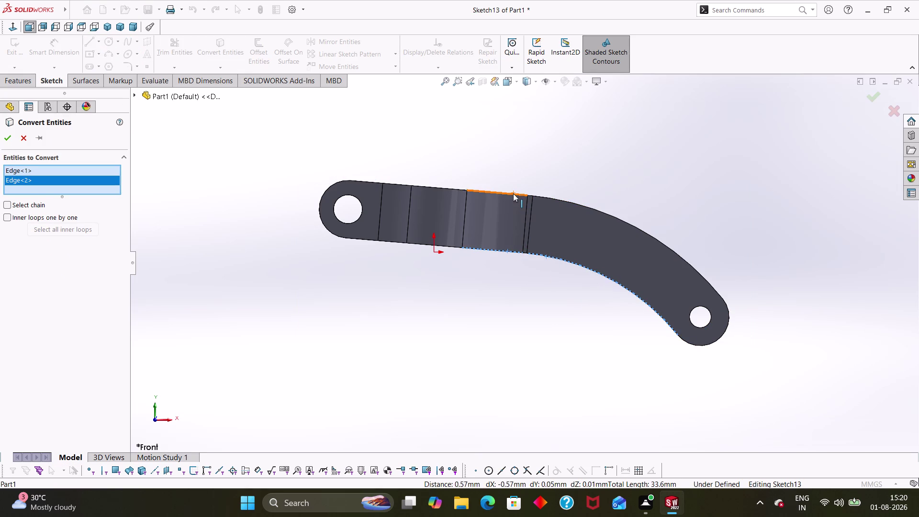
click(513, 193)
click(541, 195)
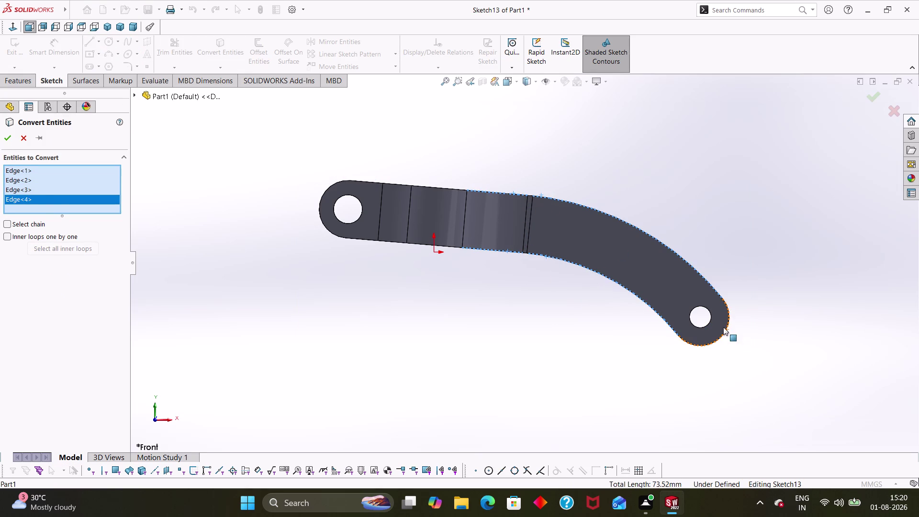
click(726, 329)
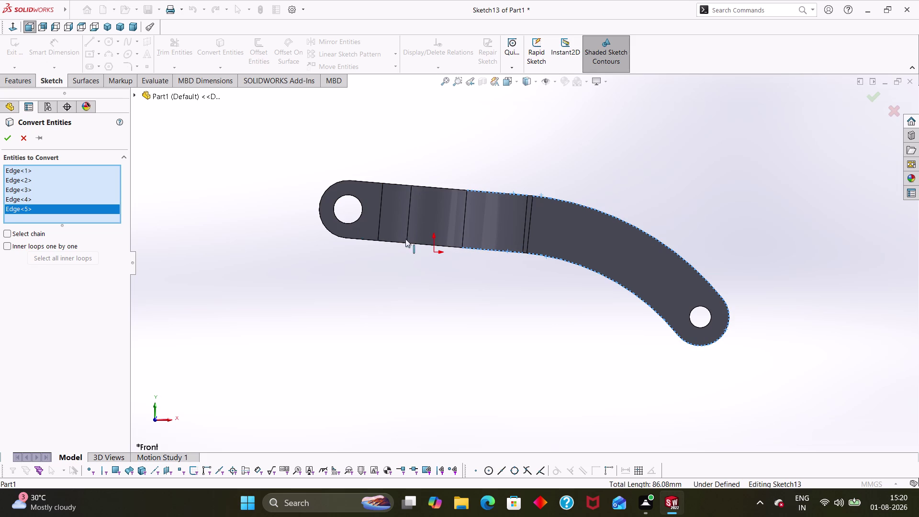
Convert the lower edges, left rounded end and left hole, then confirm.
click(448, 187)
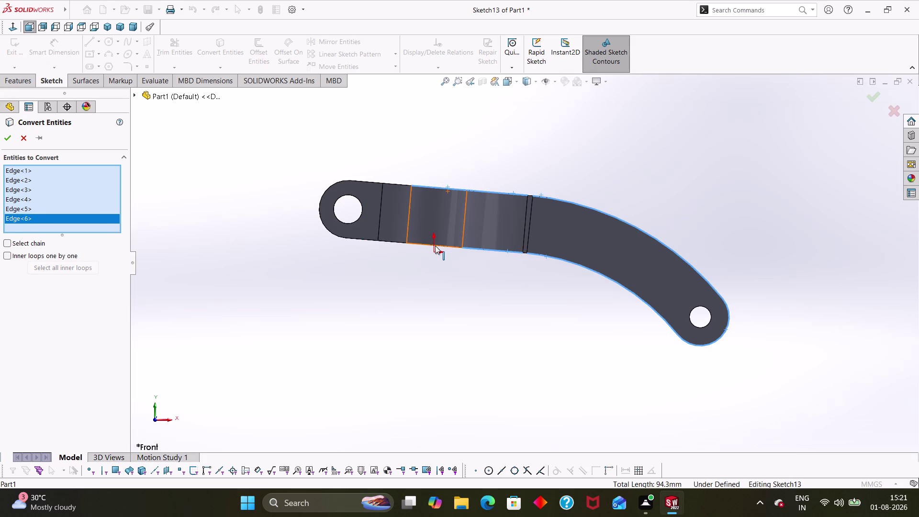
click(438, 246)
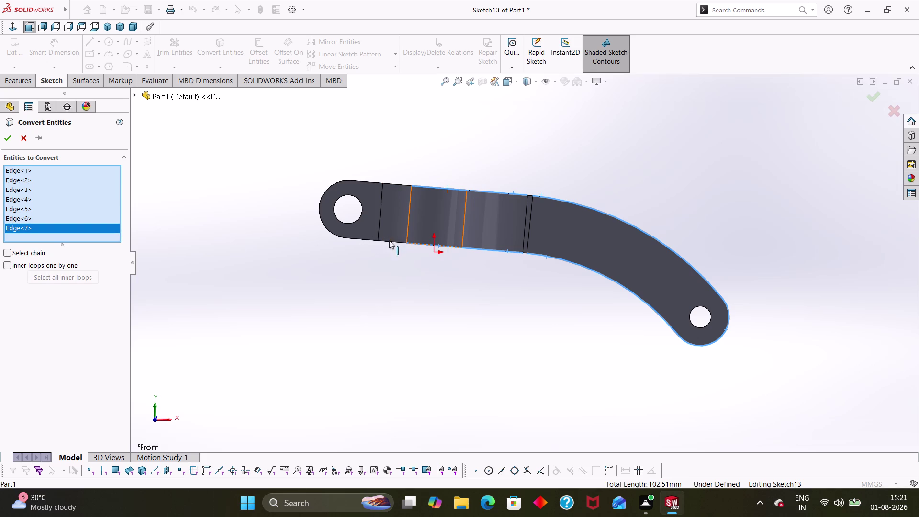
click(389, 240)
click(363, 239)
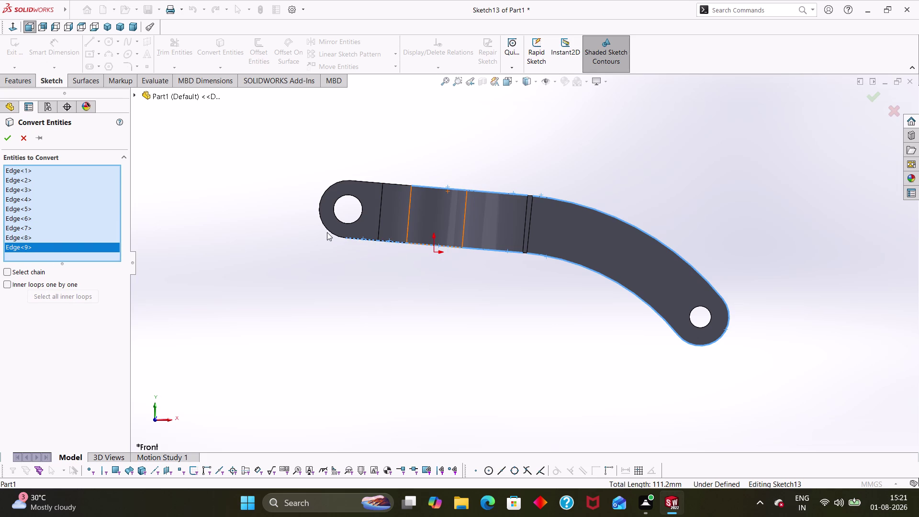
click(331, 234)
click(368, 181)
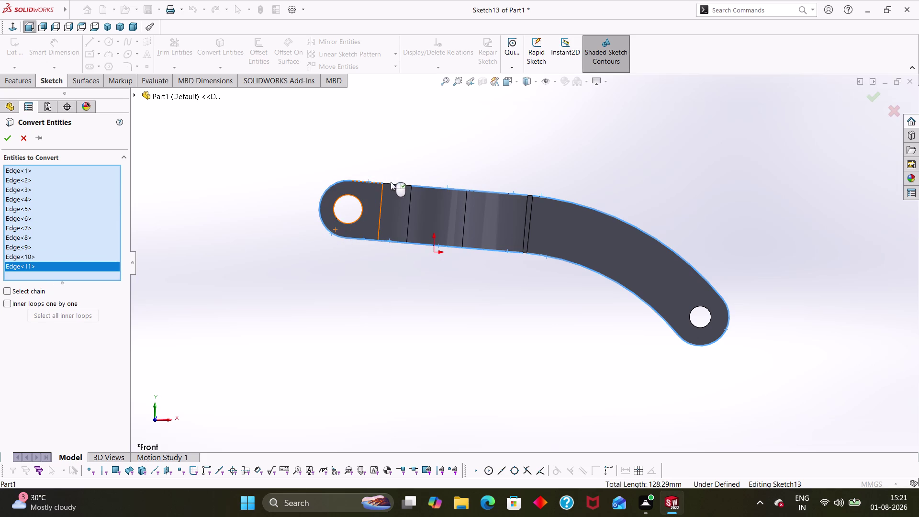
click(393, 185)
click(15, 137)
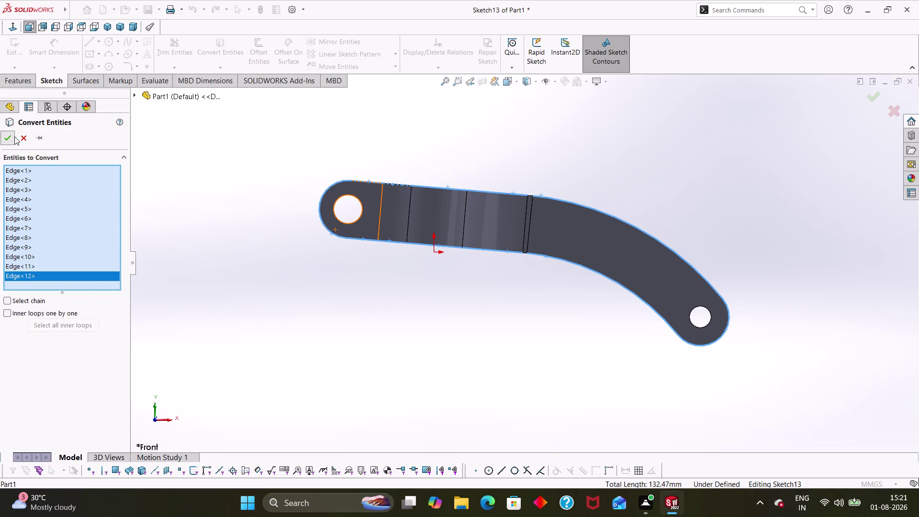
middle_drag(575, 328, 562, 346)
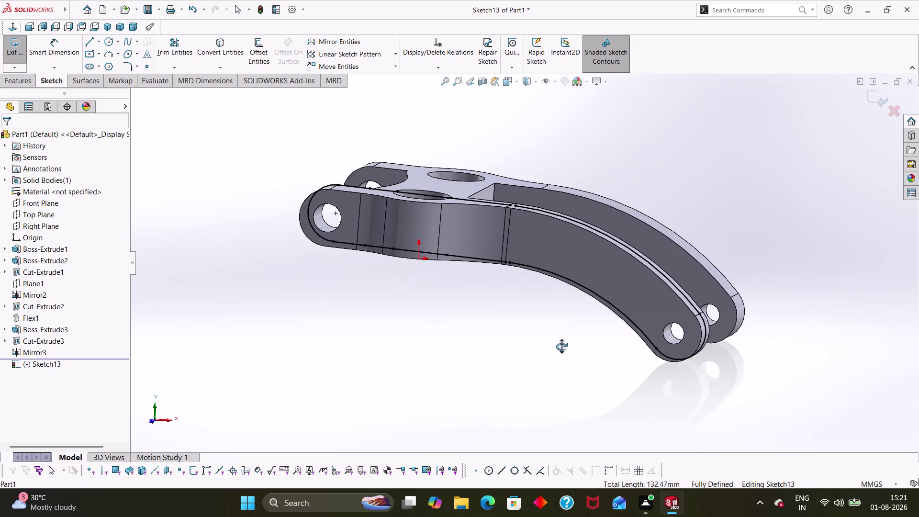
Orbit and zoom around the lever to inspect the converted outline.
middle_drag(561, 346, 560, 350)
middle_drag(465, 291, 436, 351)
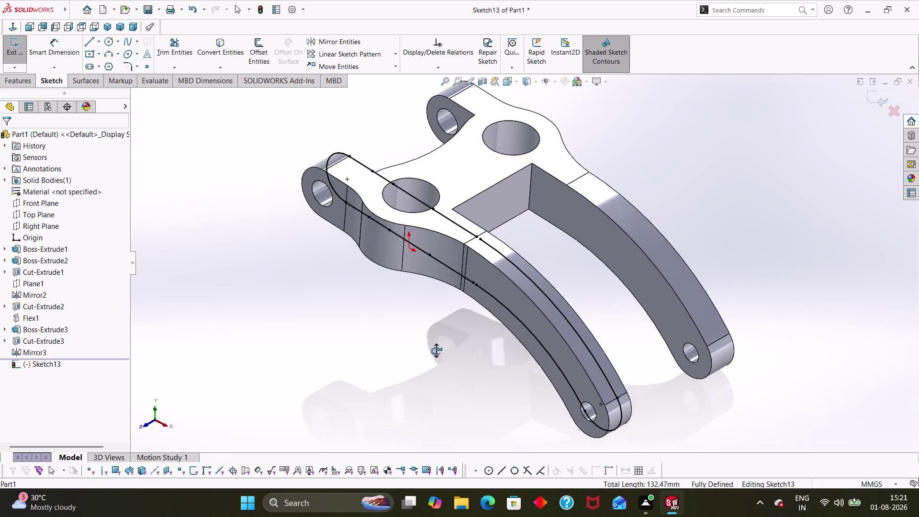
middle_drag(436, 351, 442, 306)
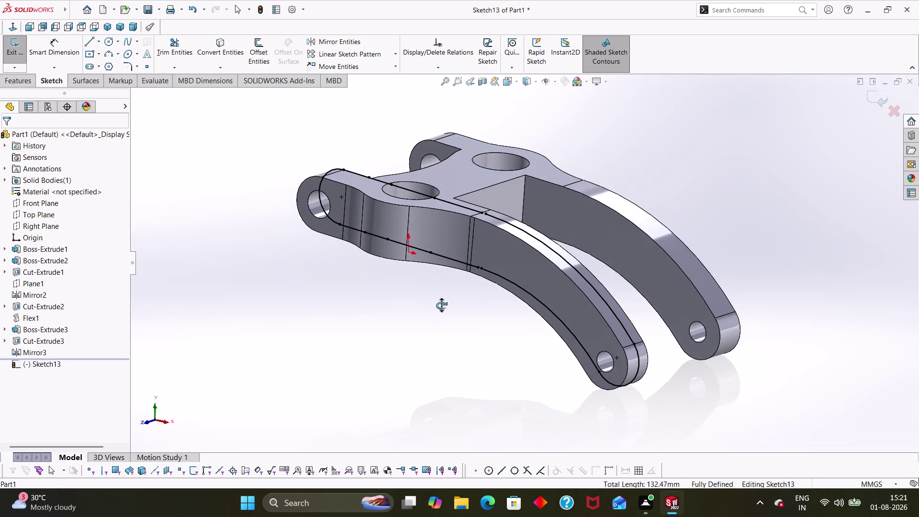
middle_drag(442, 306, 444, 308)
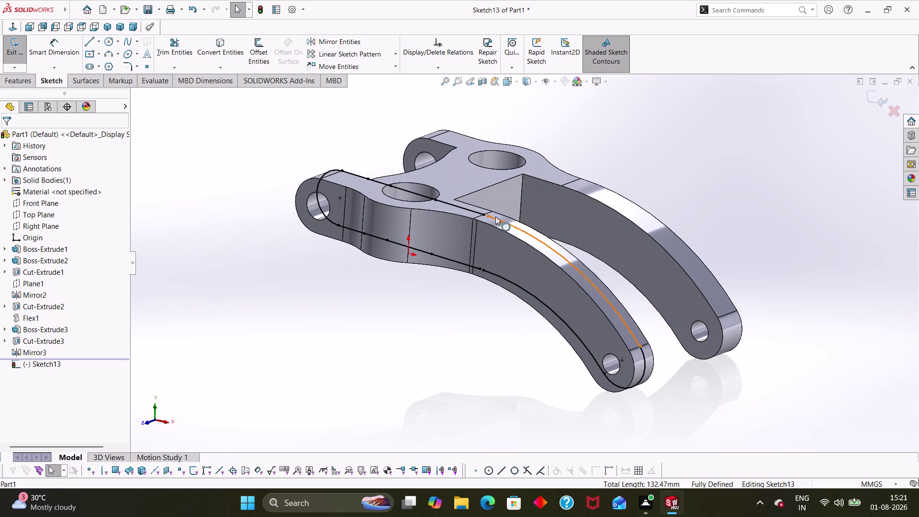
drag(488, 218, 481, 214)
scroll(down, 3)
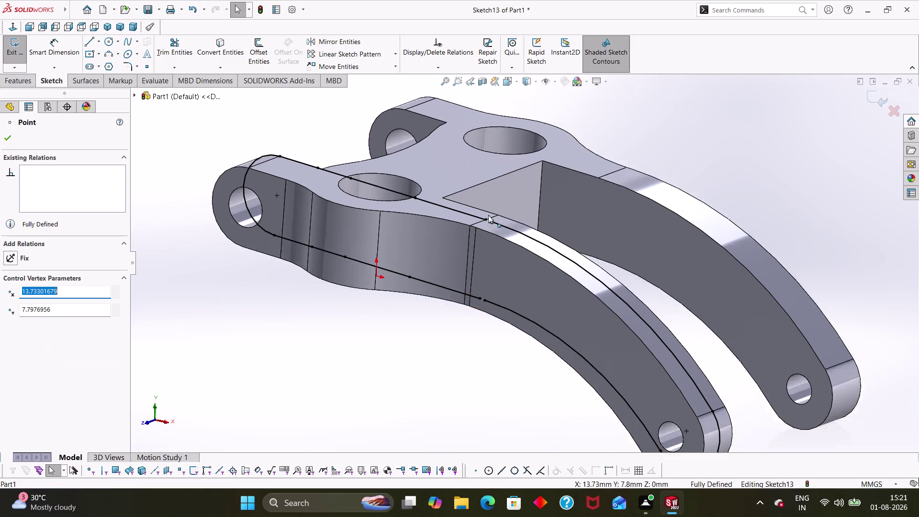
scroll(down, 3)
scroll(down, 3)
scroll(up, 3)
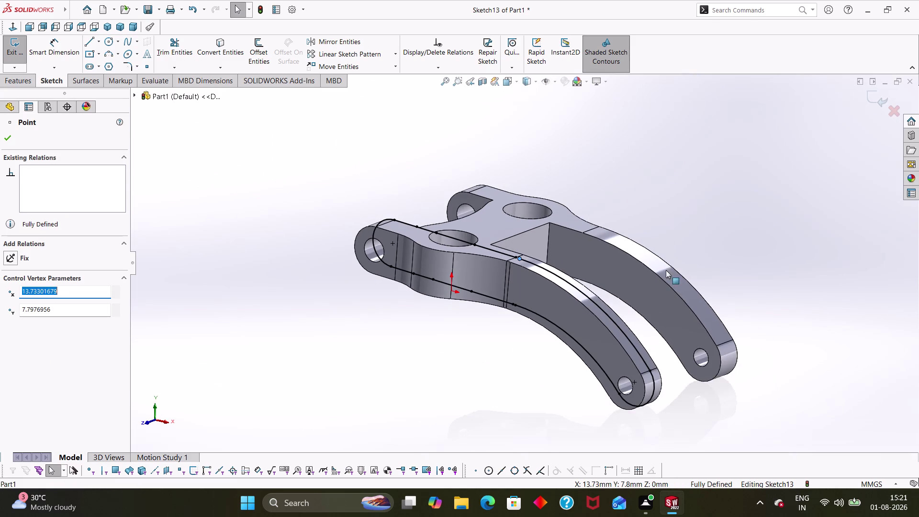
middle_drag(700, 236, 723, 238)
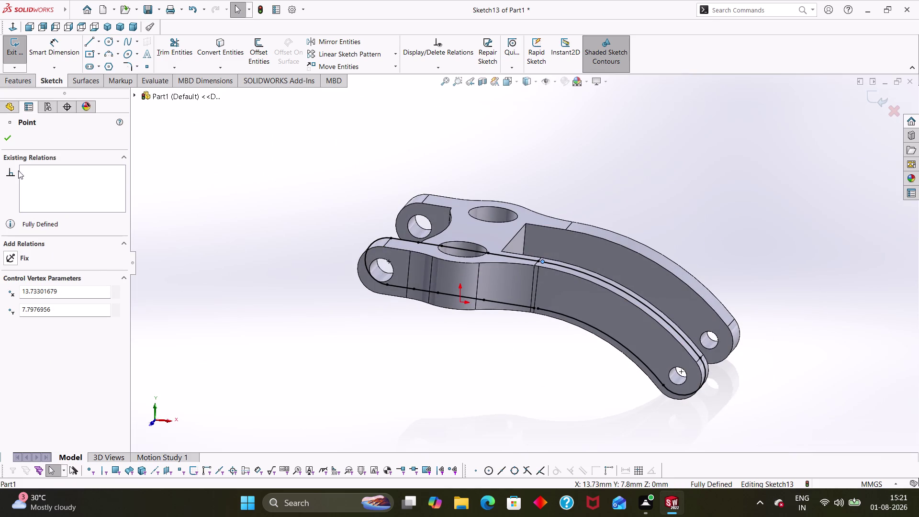
click(5, 135)
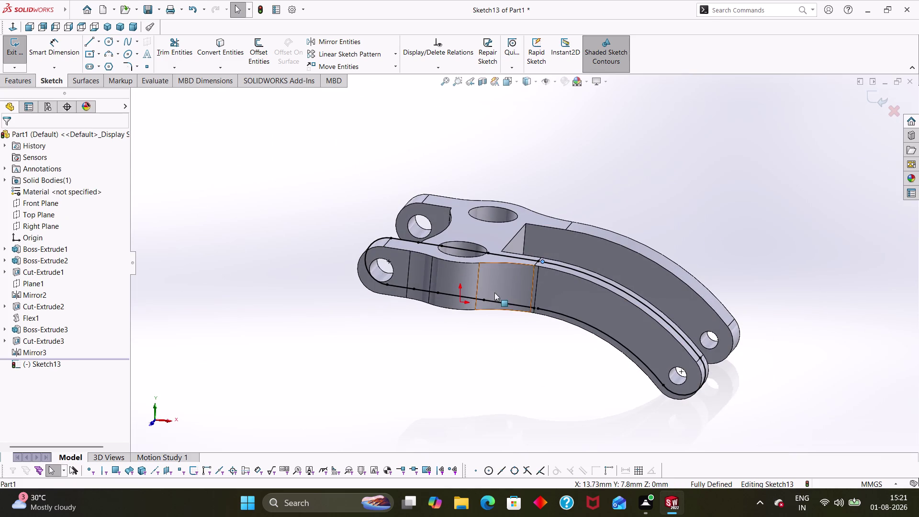
Add a radius dimension to the outer arm arc, then undo the over-defining dimension.
right_drag(550, 384, 591, 331)
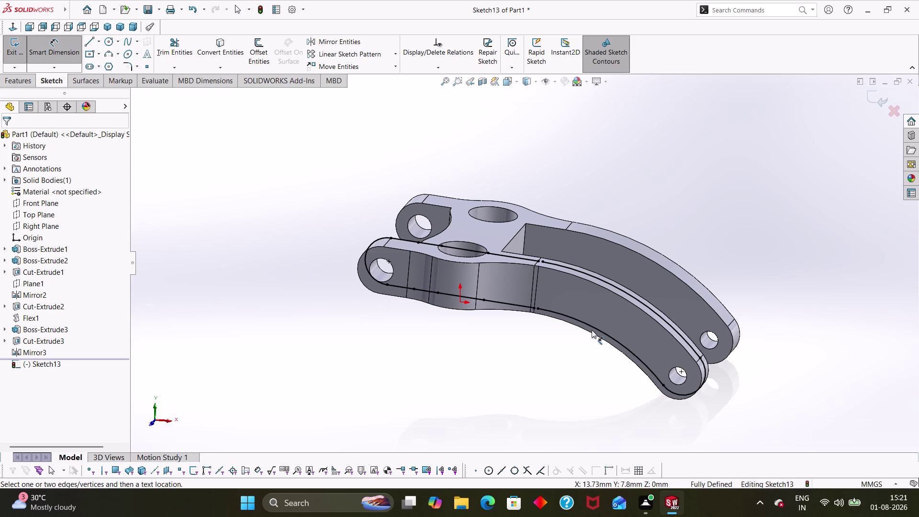
click(593, 330)
click(570, 358)
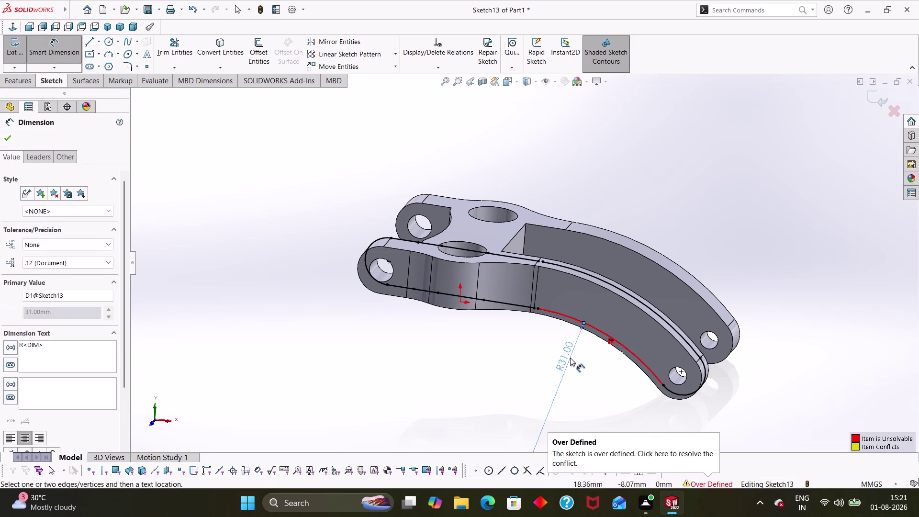
double_click(570, 356)
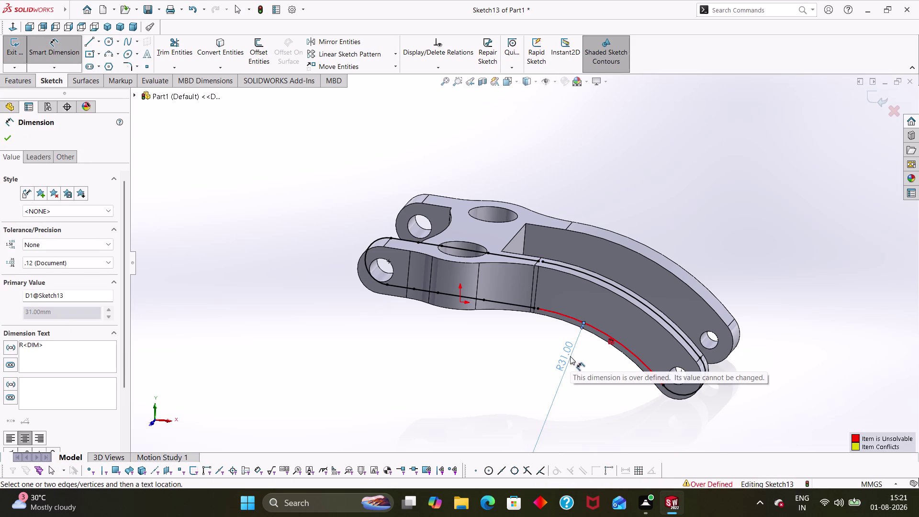
key(Escape)
key(Escape)
key(Escape)
key(Escape)
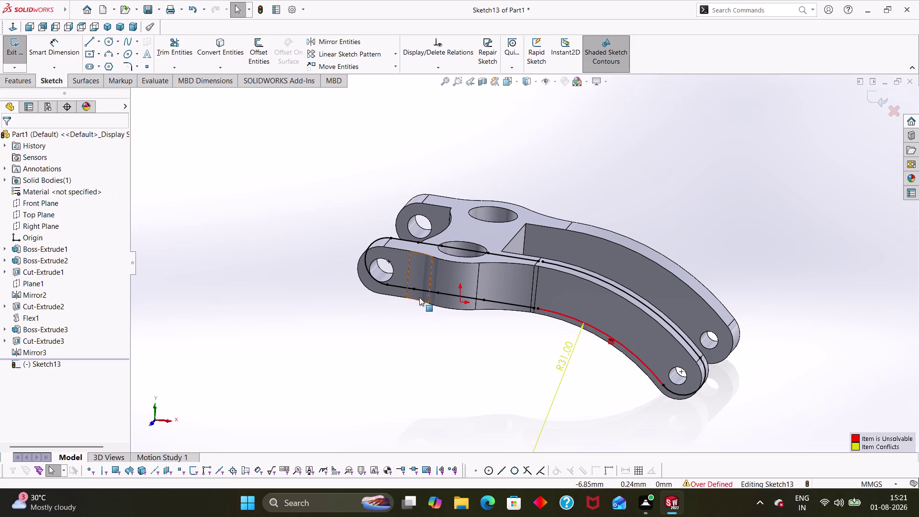
key(ctrl+z)
key(Escape)
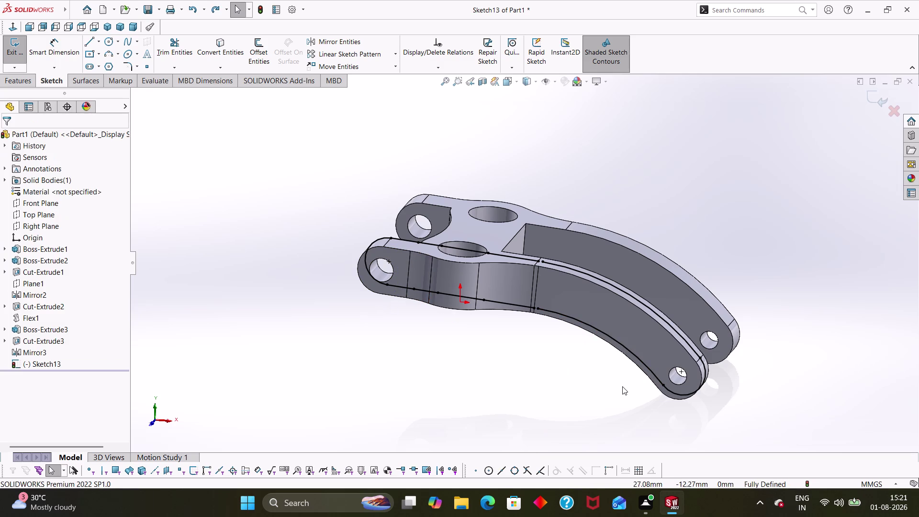
key(Escape)
key(Escape)
key(Escape)
Delete three of the arm's sketch entities.
click(565, 267)
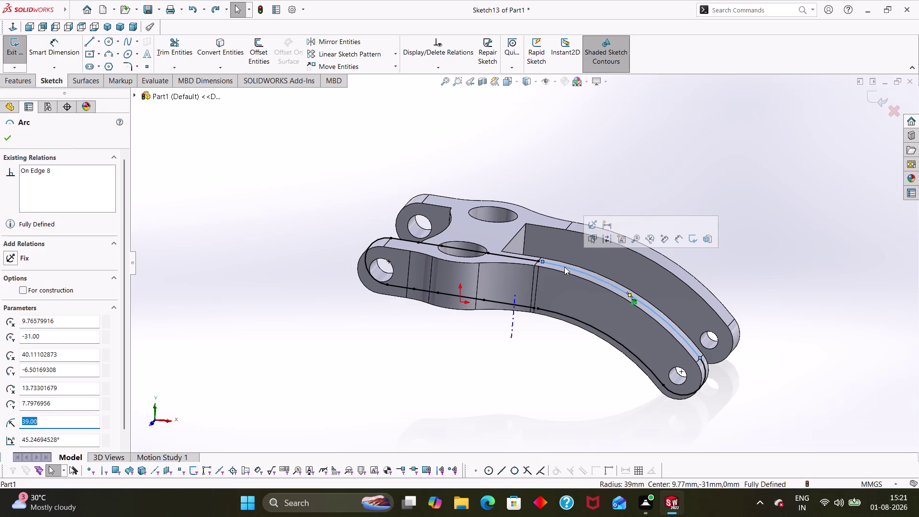
key(Delete)
click(552, 310)
key(Delete)
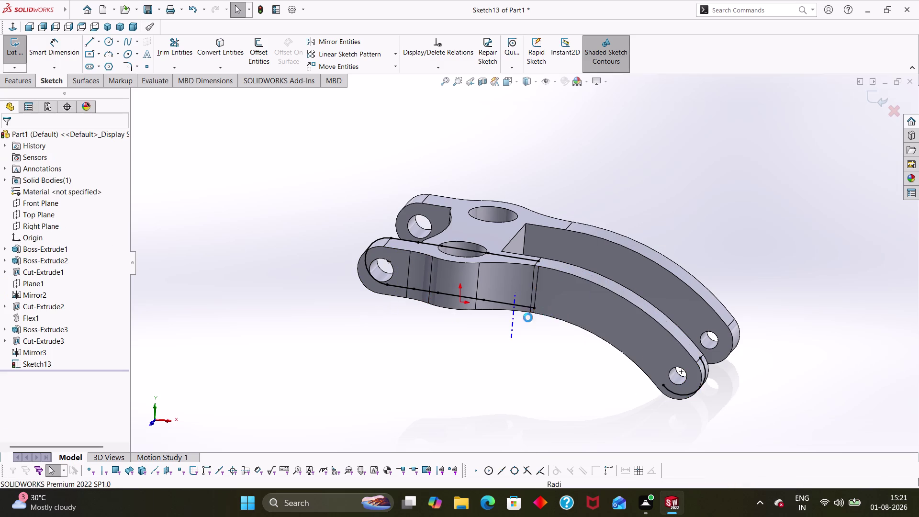
click(489, 303)
key(Delete)
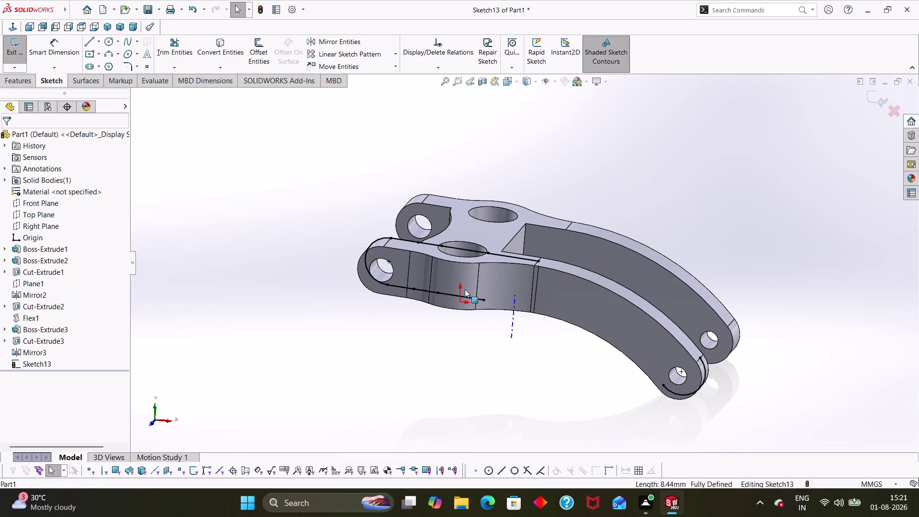
Undo repeatedly to discard Sketch13's arm sketch changes.
key(ctrl+z)
key(ctrl+z)
key(ctrl+z)
key(ctrl+z)
key(ctrl+z)
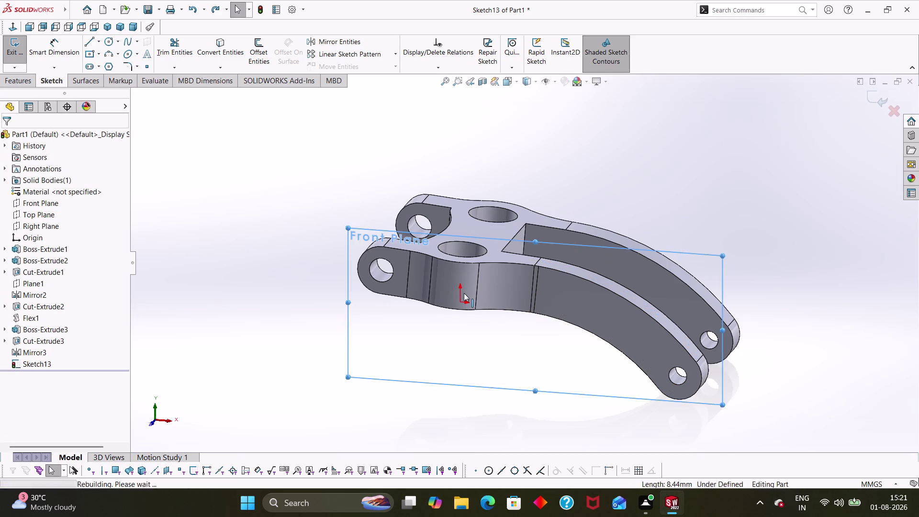
middle_drag(537, 339, 505, 339)
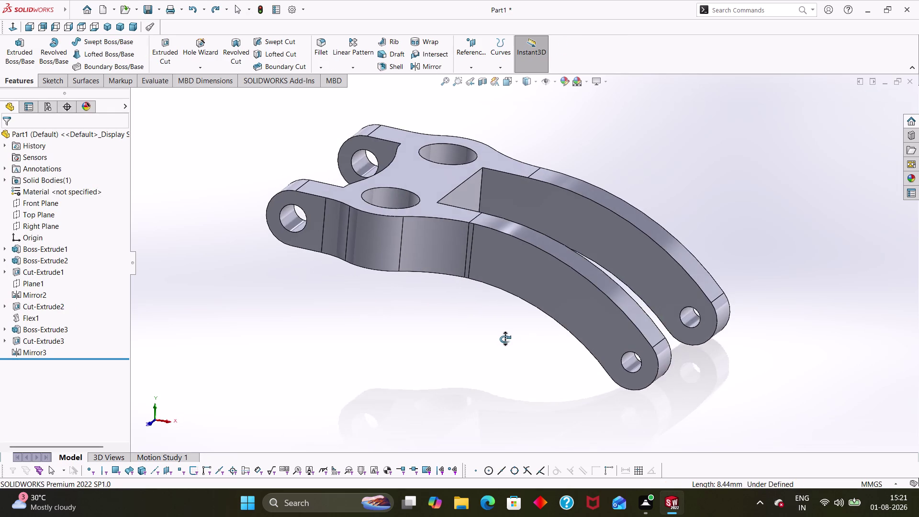
Start a new sketch, Sketch14, on the lever's triangular cut face.
middle_drag(505, 339, 499, 357)
scroll(up, 3)
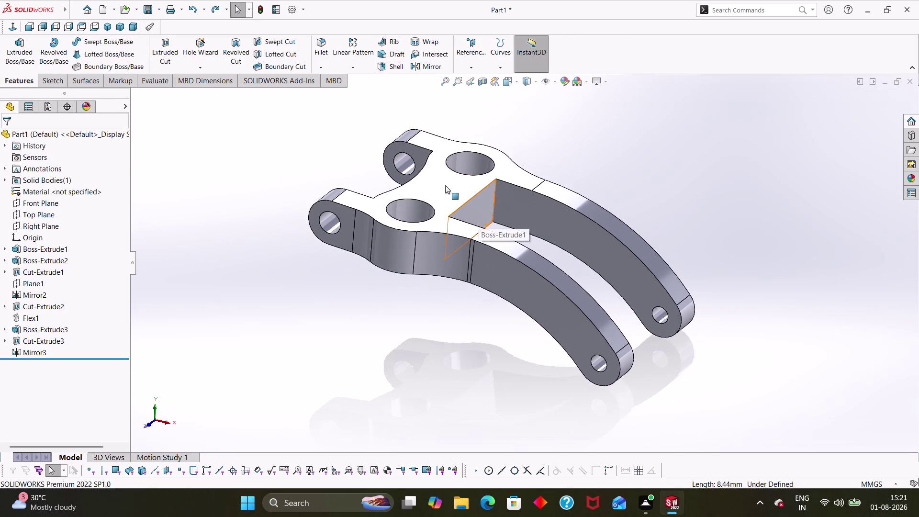
click(448, 186)
key(Escape)
key(Escape)
right_click(479, 213)
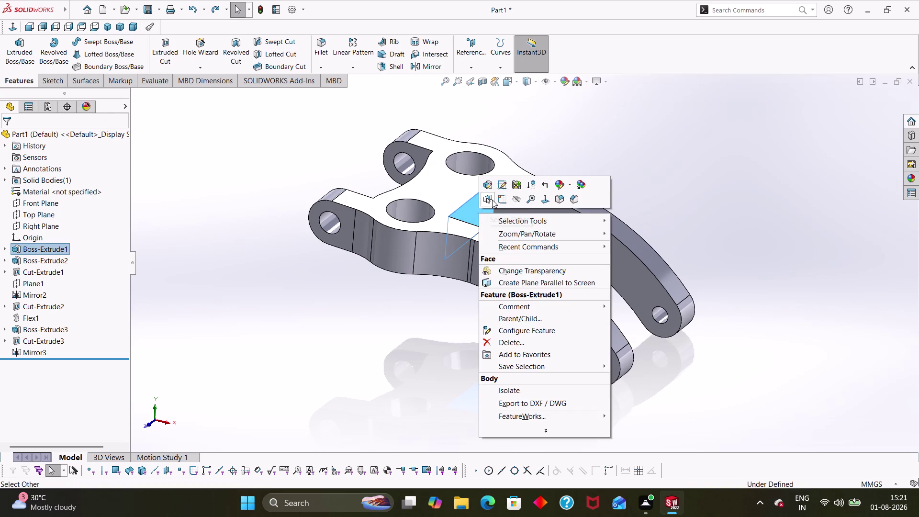
click(499, 200)
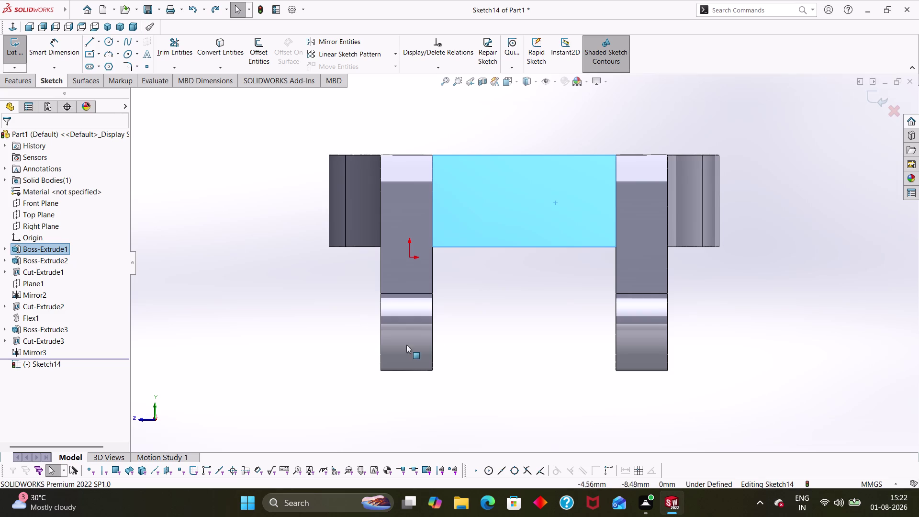
Orbit the part back to a 3D view of the new sketch.
middle_drag(513, 340, 571, 398)
scroll(up, 3)
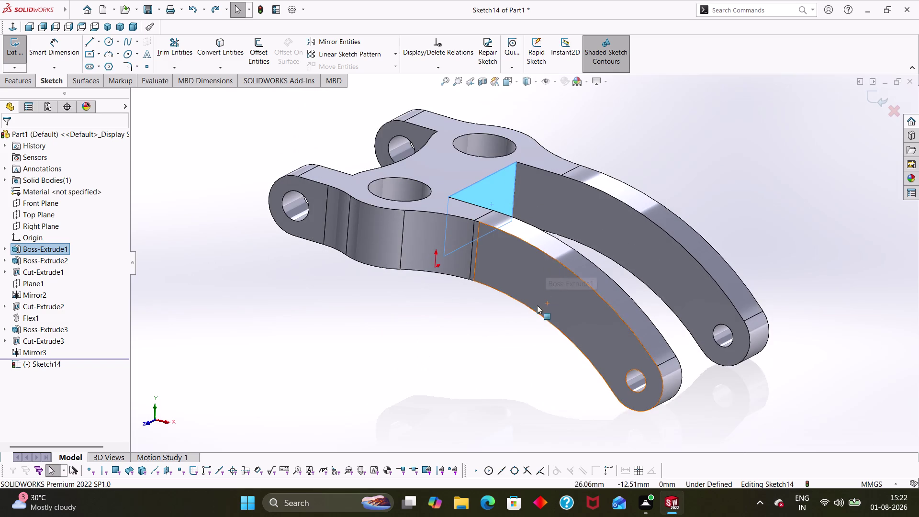
click(487, 353)
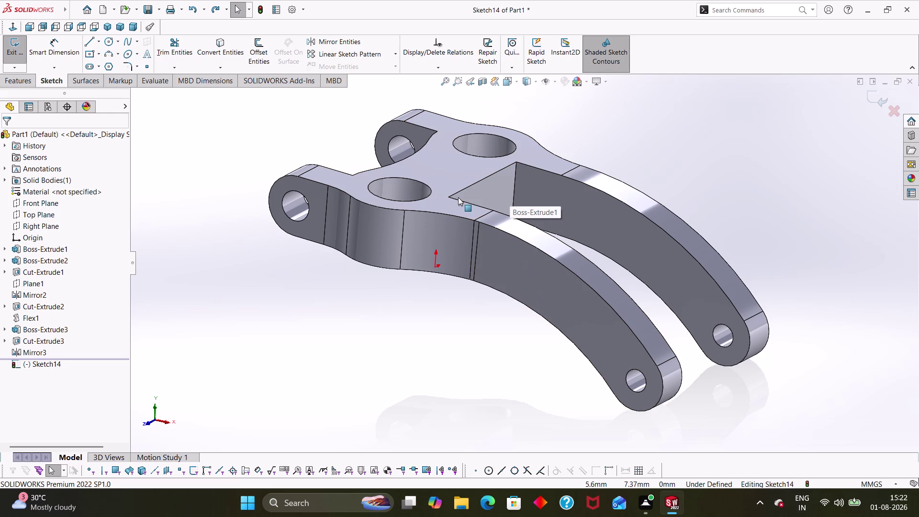
middle_drag(476, 313, 468, 317)
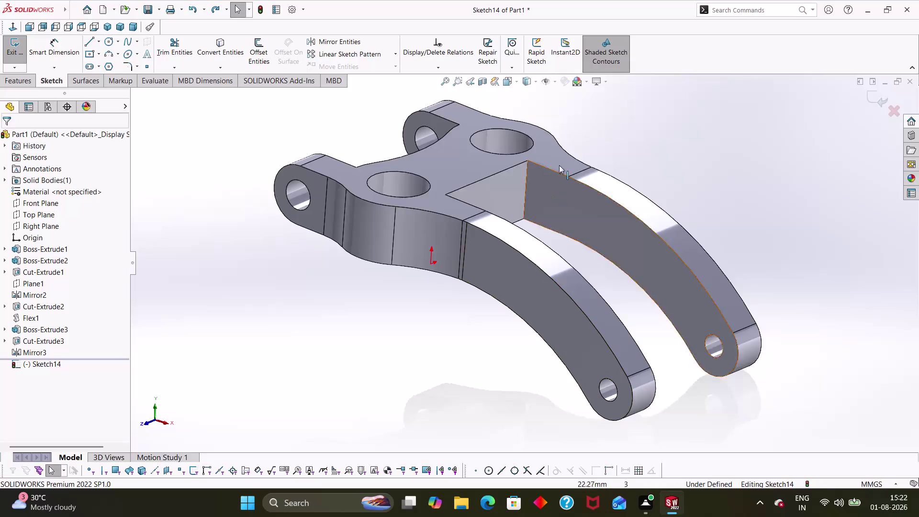
key(Escape)
key(Escape)
key(Escape)
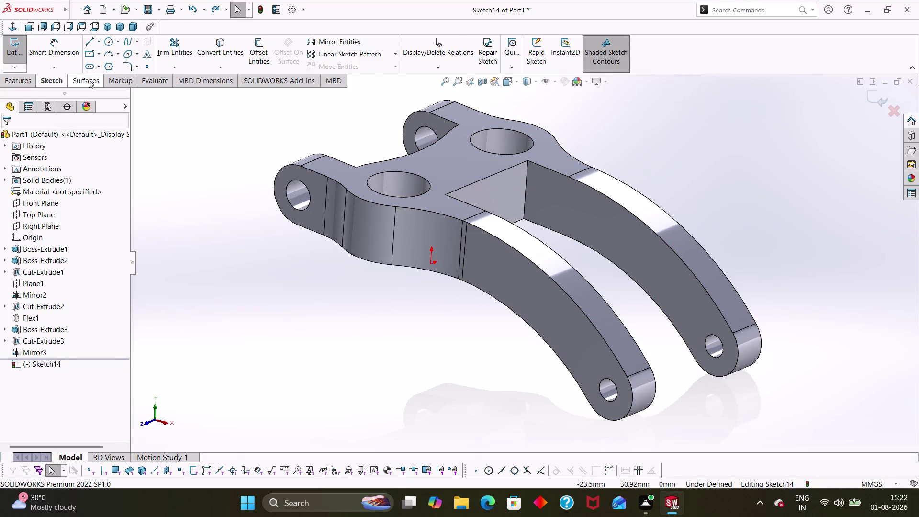
click(92, 84)
click(29, 86)
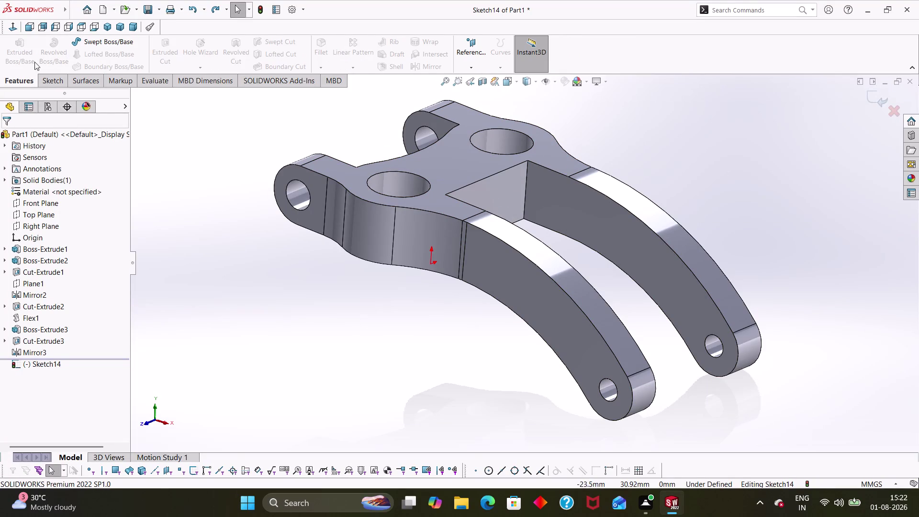
click(48, 79)
click(29, 53)
click(24, 53)
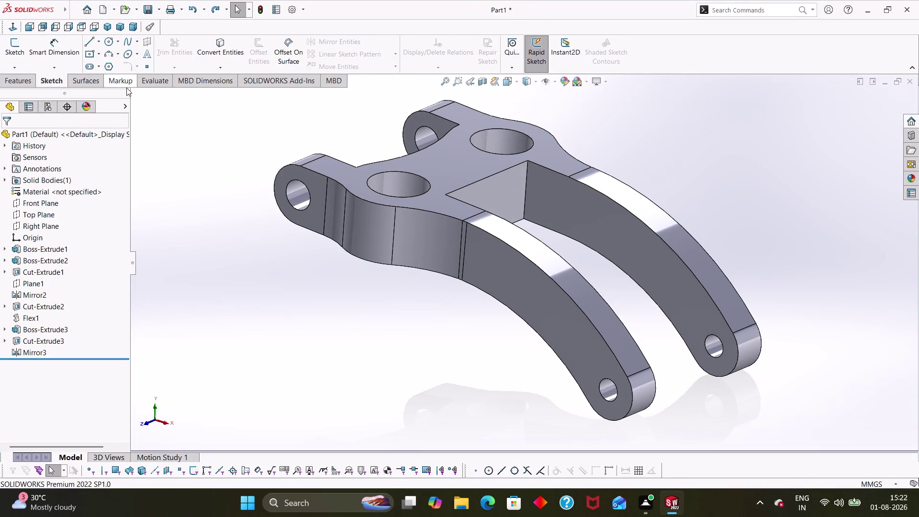
click(86, 84)
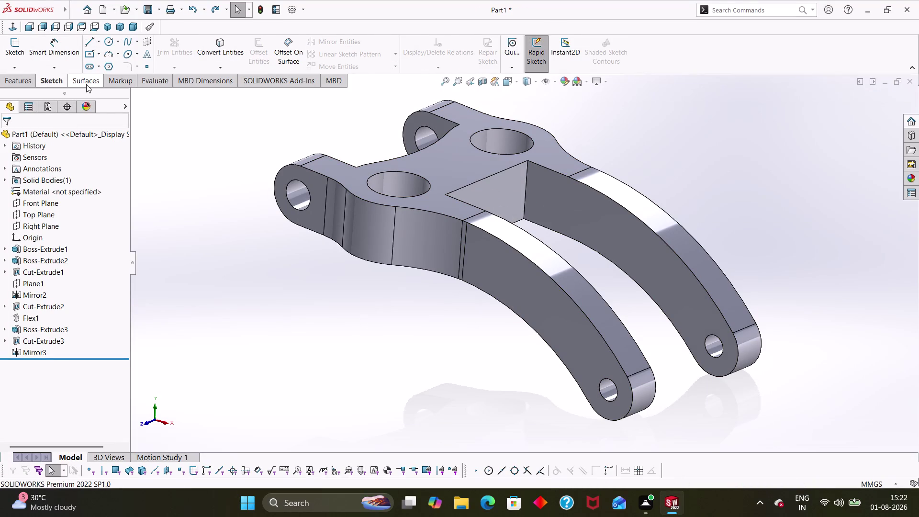
click(300, 47)
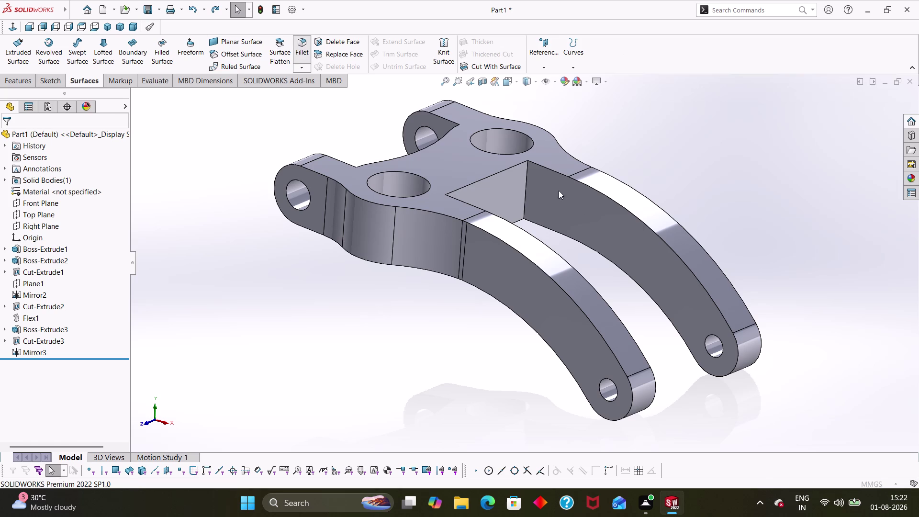
click(526, 192)
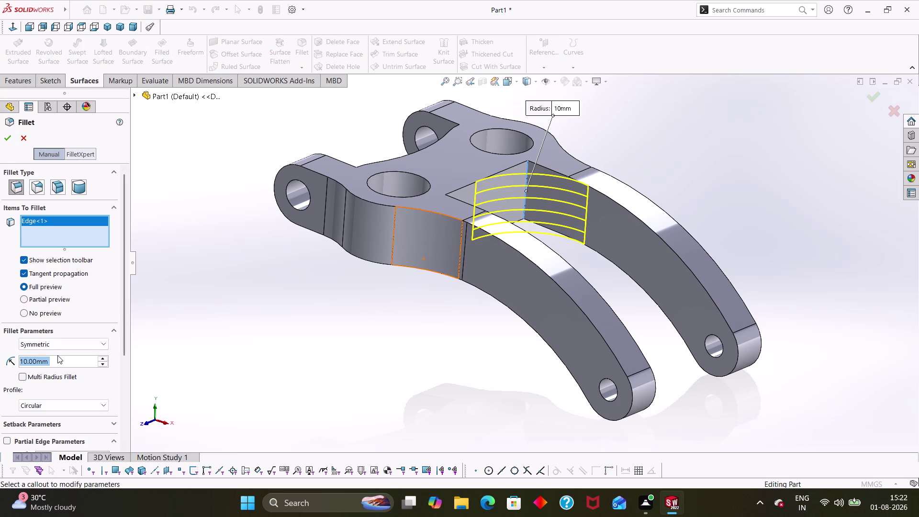
key(5)
key(Return)
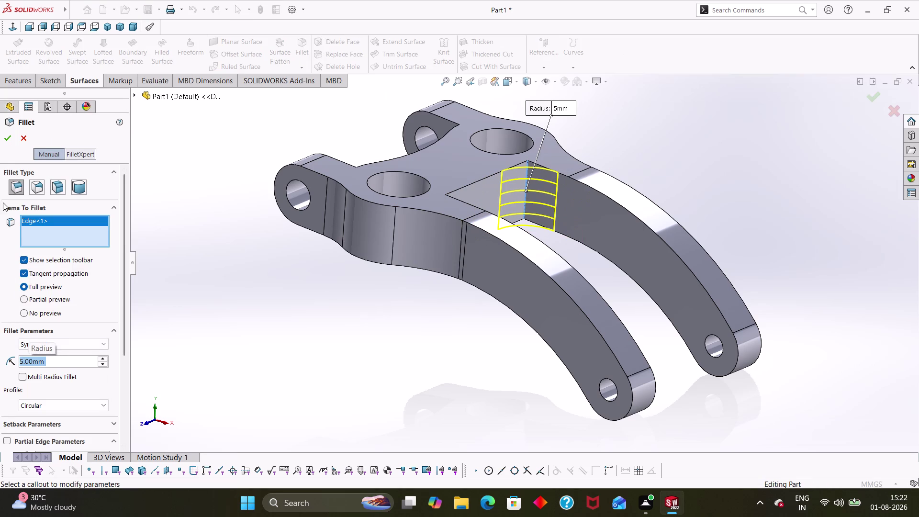
click(3, 136)
middle_drag(550, 341, 550, 340)
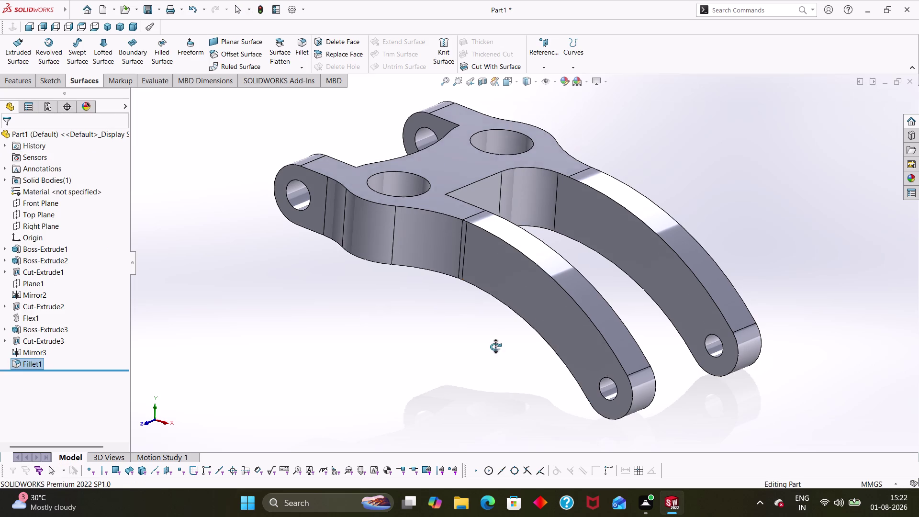
middle_drag(550, 340, 459, 350)
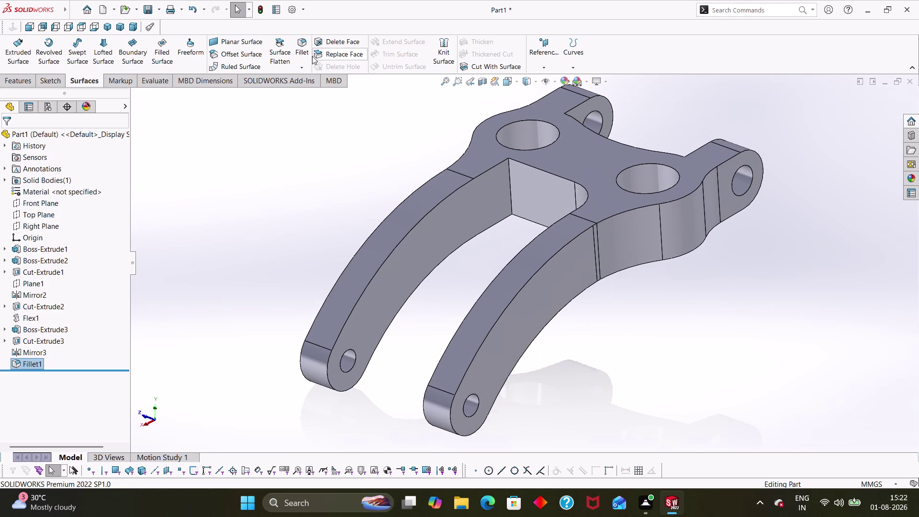
click(304, 43)
click(510, 193)
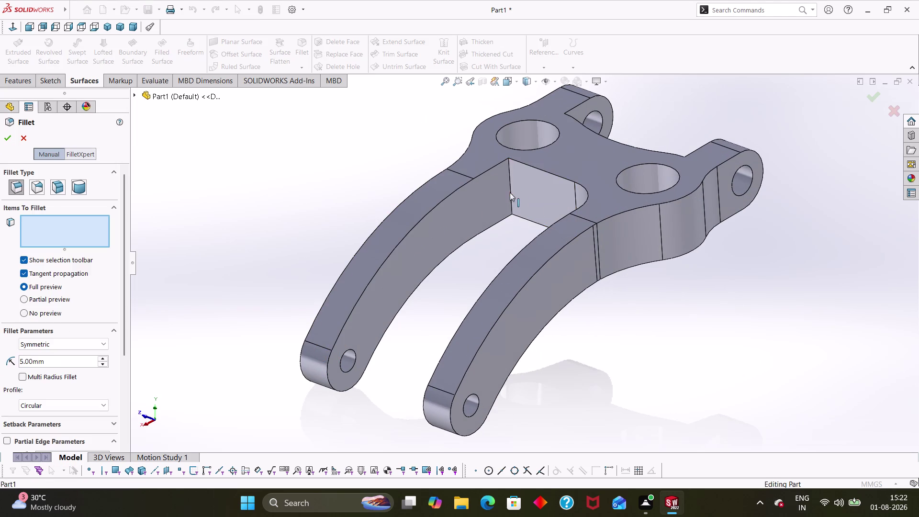
click(8, 142)
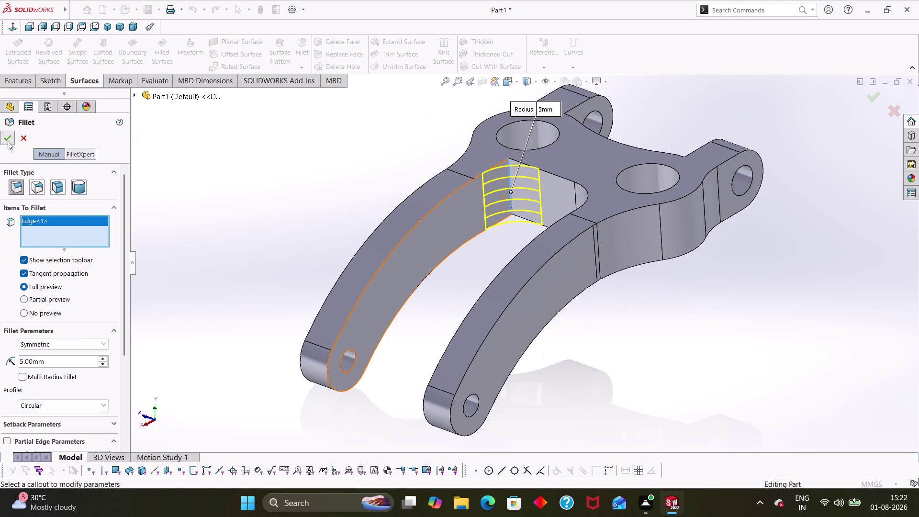
middle_drag(200, 243, 312, 323)
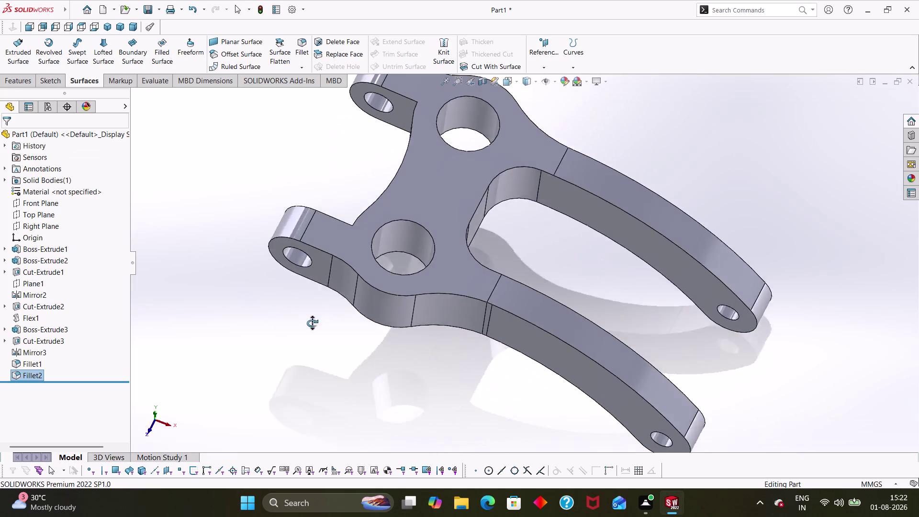
middle_drag(312, 323, 299, 268)
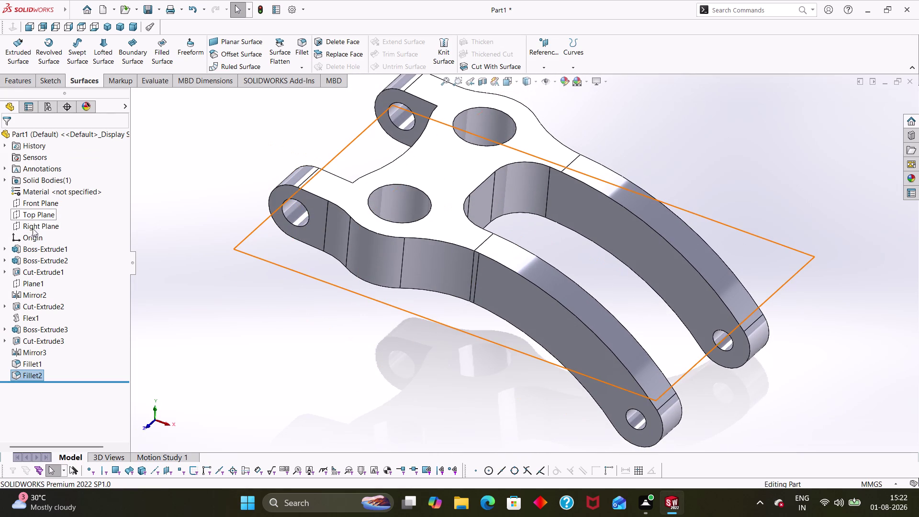
Open Sketch15 on Plane1 in isometric view and launch Convert Entities.
click(34, 285)
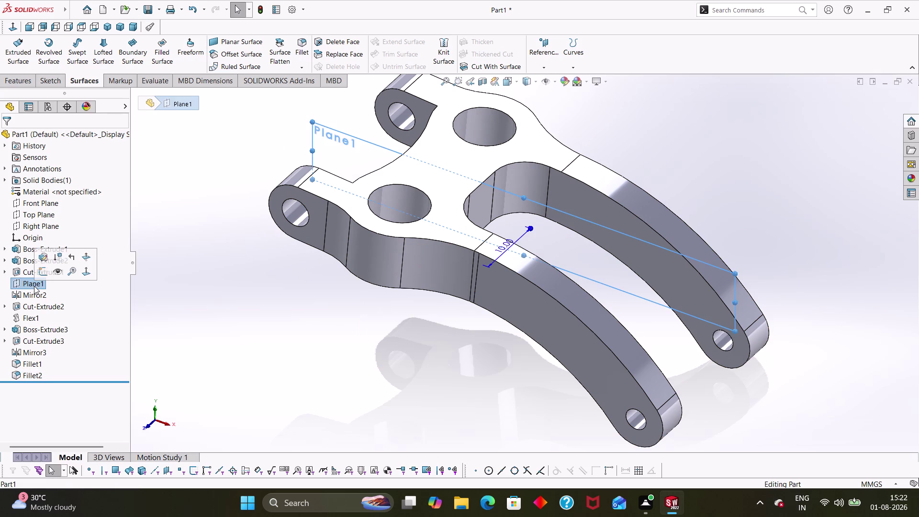
click(44, 272)
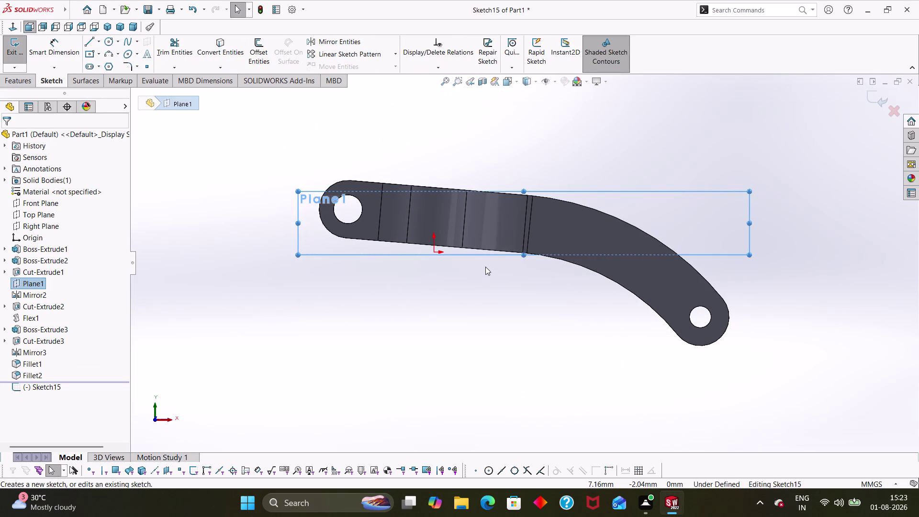
click(104, 27)
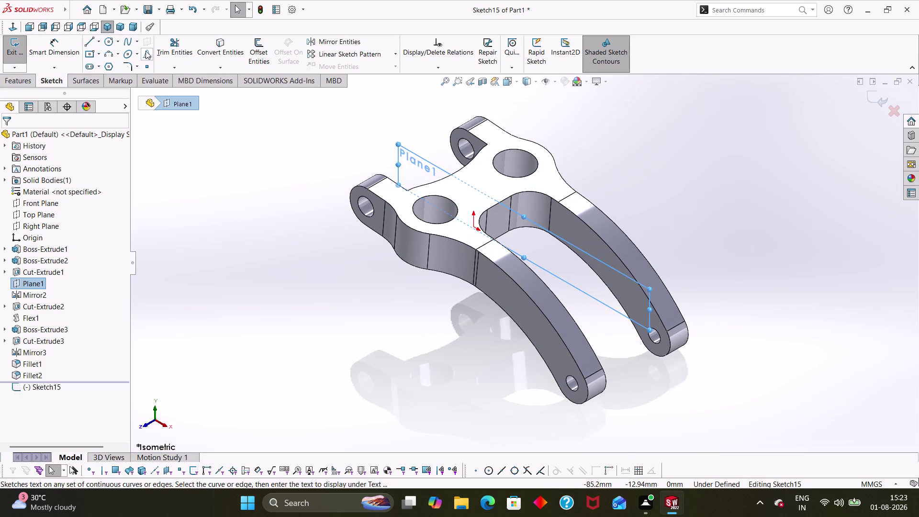
click(230, 34)
Project the 8 mm vertical edge at the fork's inner corner, then view normal.
click(225, 43)
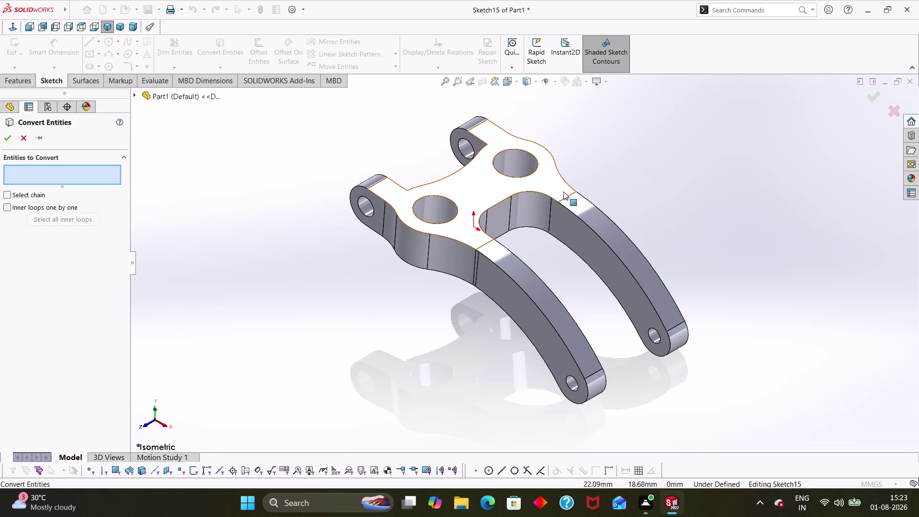
click(485, 219)
click(536, 256)
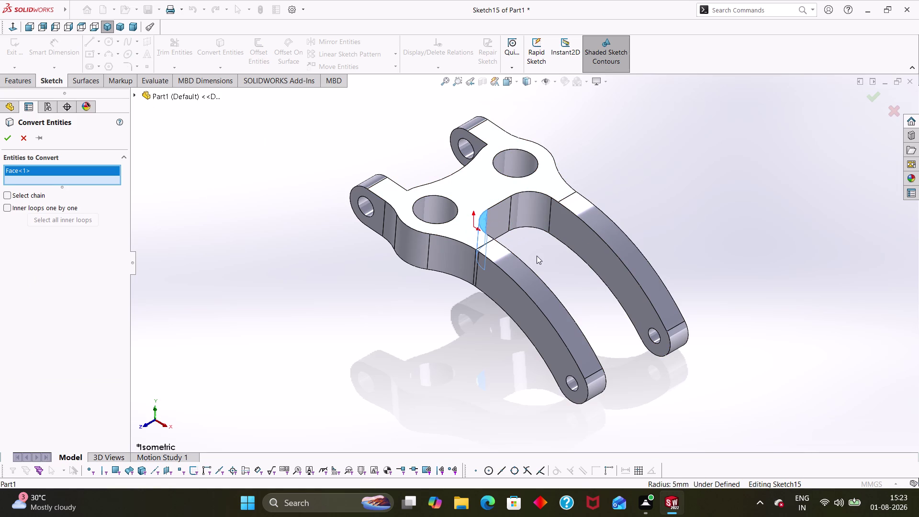
right_click(21, 170)
click(41, 187)
scroll(down, 3)
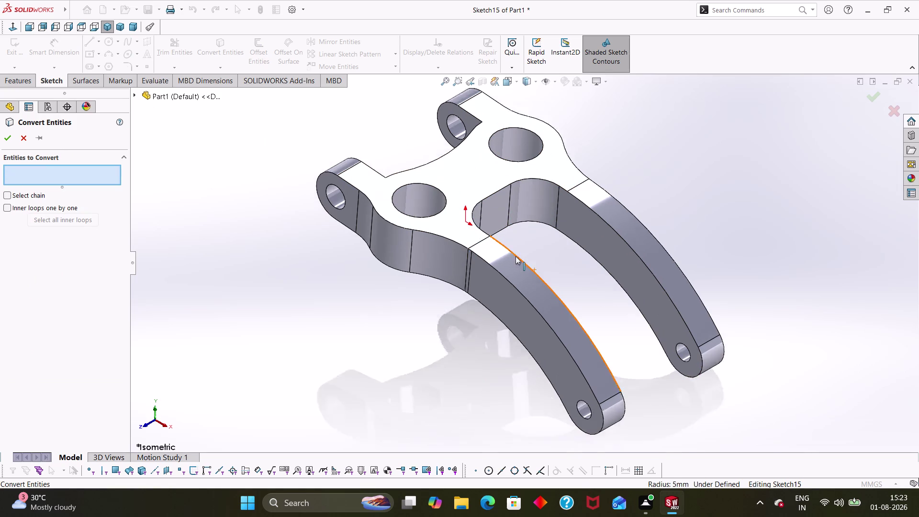
scroll(down, 3)
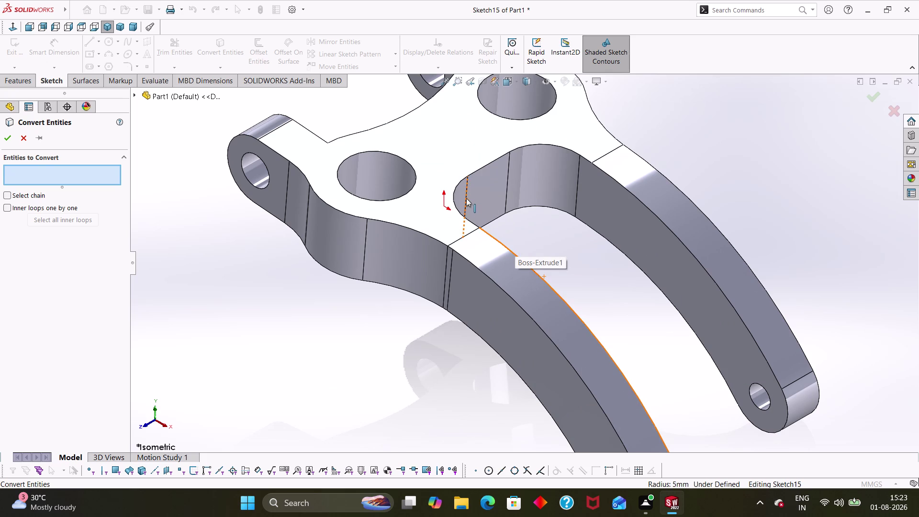
click(466, 197)
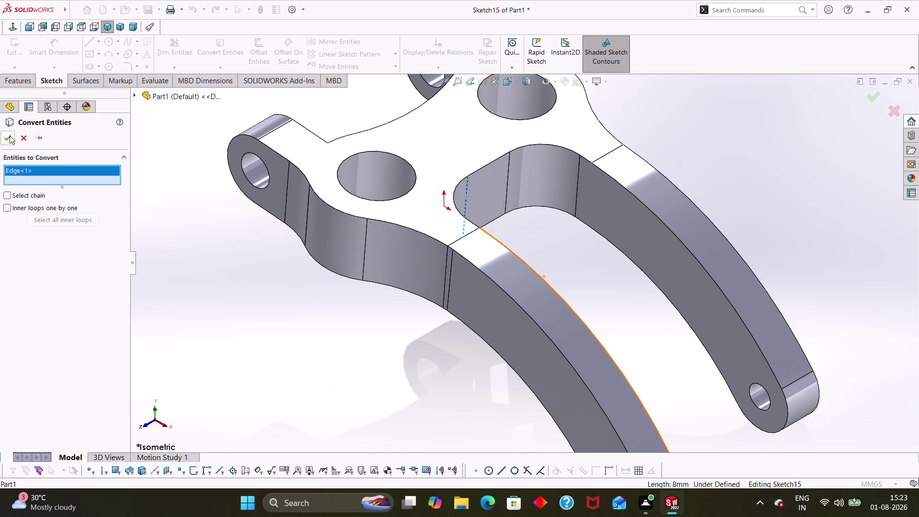
click(10, 135)
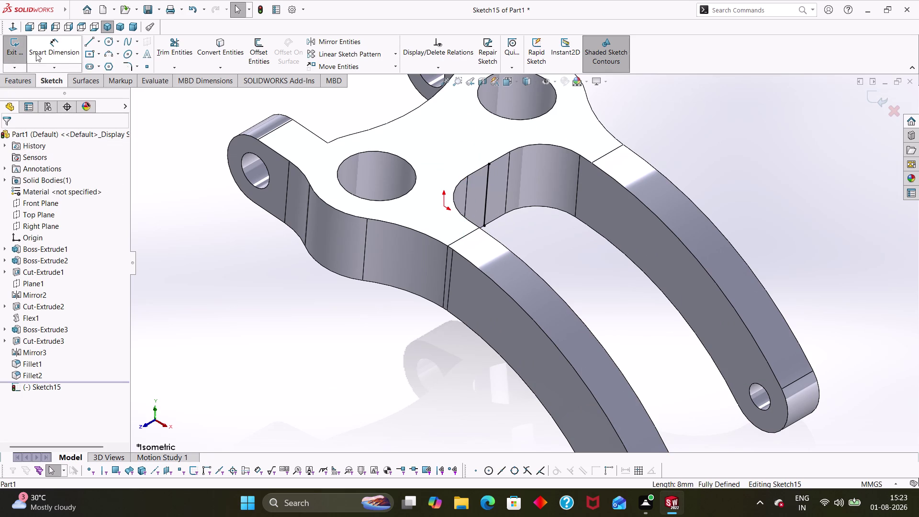
click(11, 24)
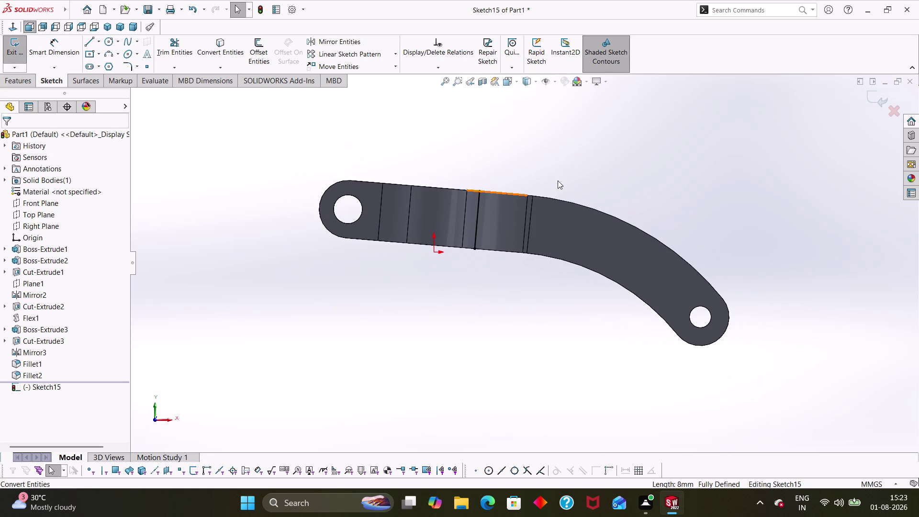
Zoom in on the arm and launch the Line tool by mouse gesture.
scroll(down, 3)
scroll(down, 3)
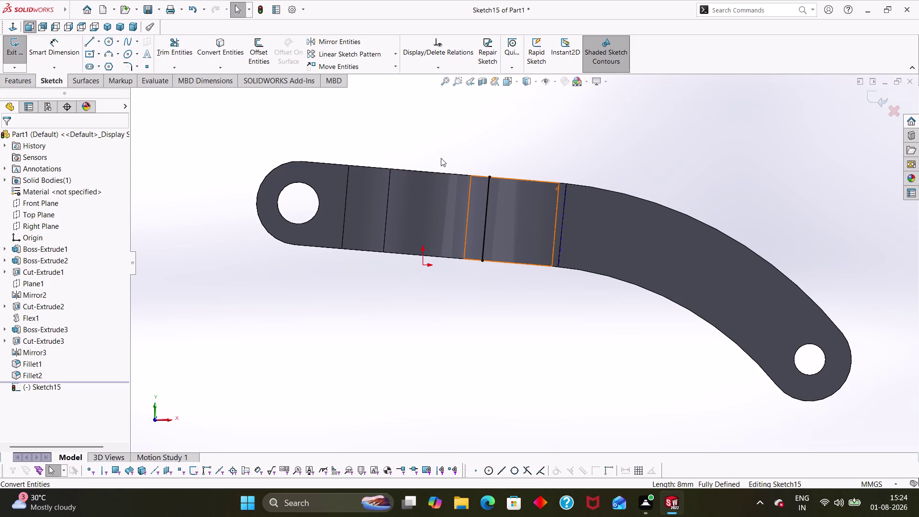
right_drag(204, 151, 204, 149)
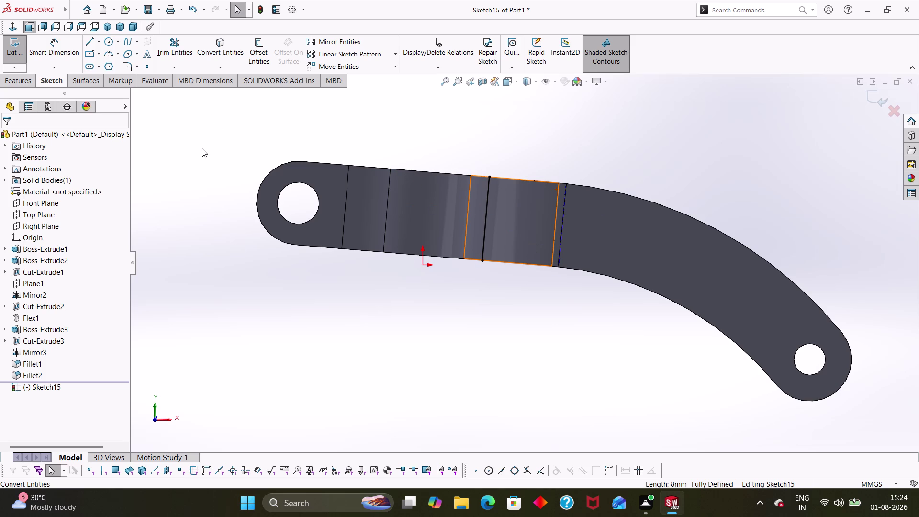
right_drag(204, 148, 182, 151)
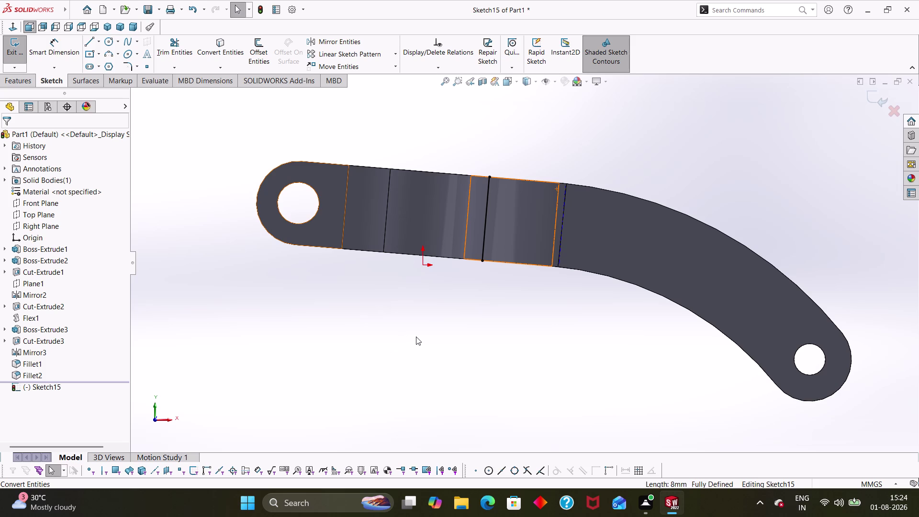
right_drag(416, 338, 313, 358)
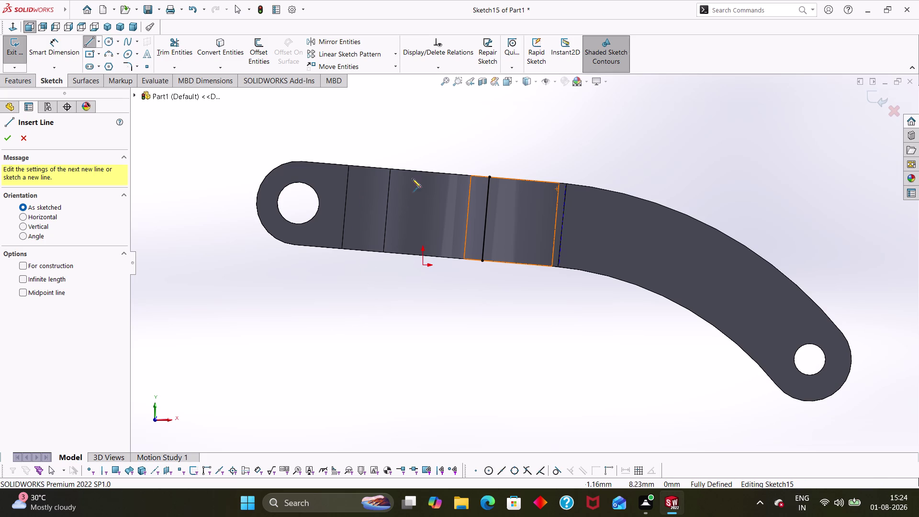
Draw a slanted line from the arm's top edge to the vertical edge.
click(490, 177)
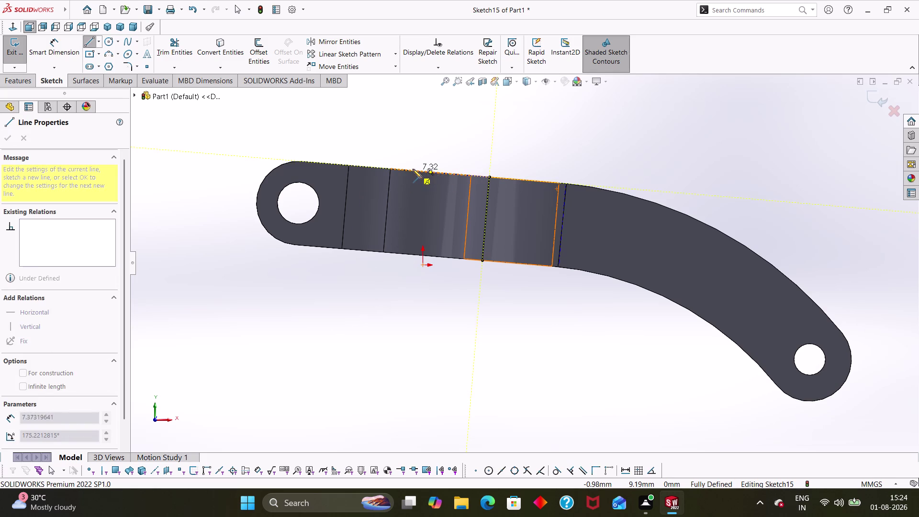
click(412, 169)
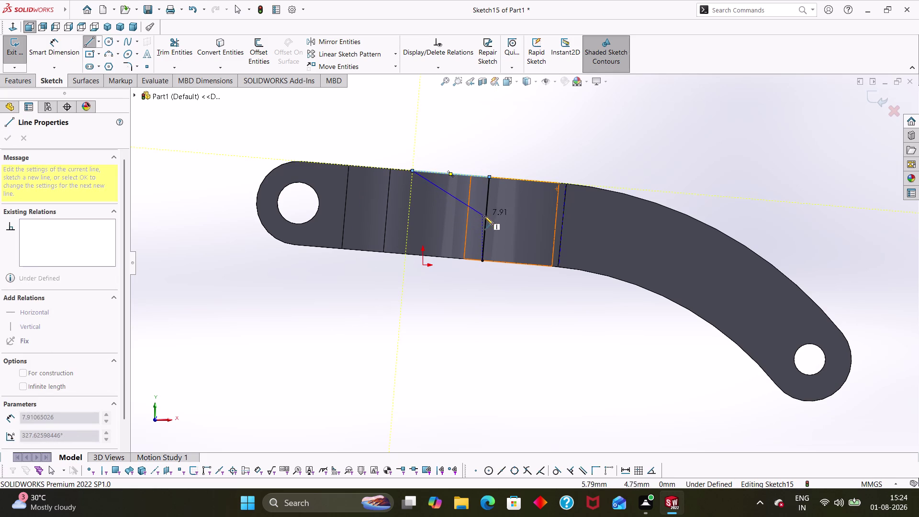
click(485, 218)
key(Escape)
key(Escape)
key(Escape)
Add an 8 mm horizontal dimension above the arm.
right_drag(454, 346, 456, 247)
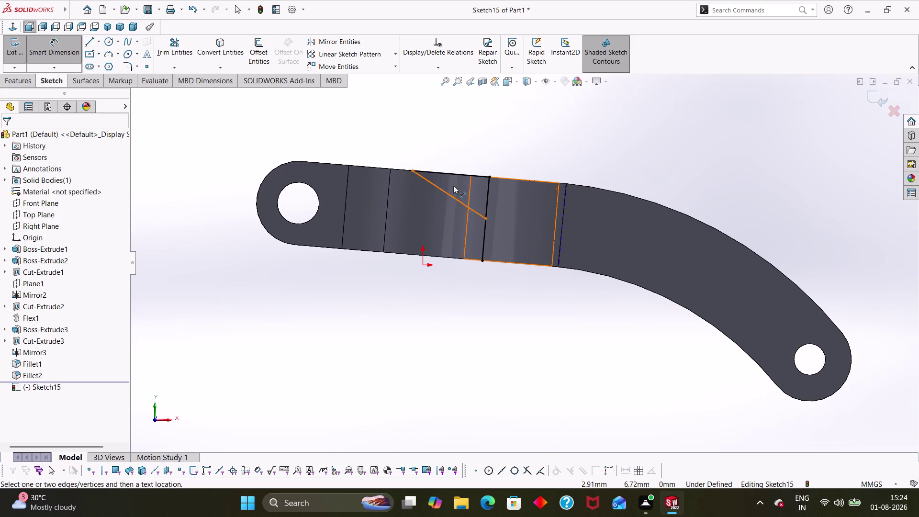
click(452, 174)
click(453, 150)
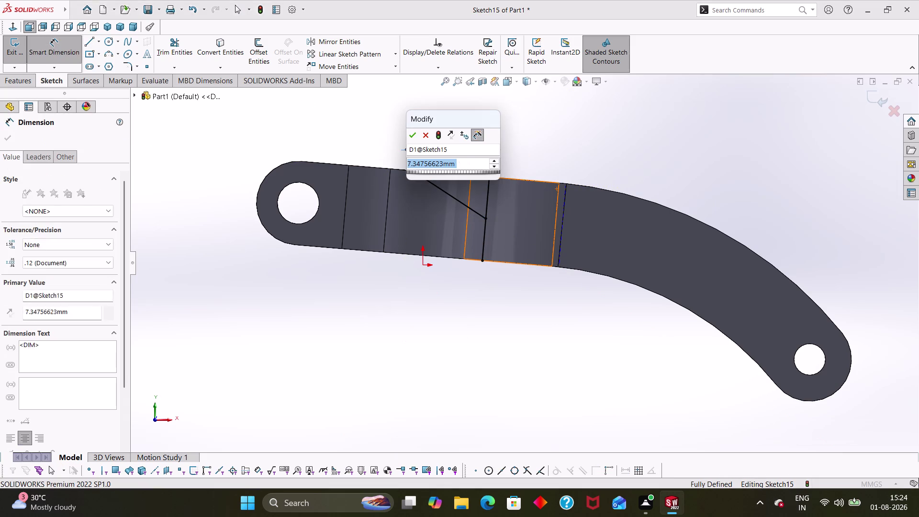
key(8)
key(Return)
key(Escape)
key(Escape)
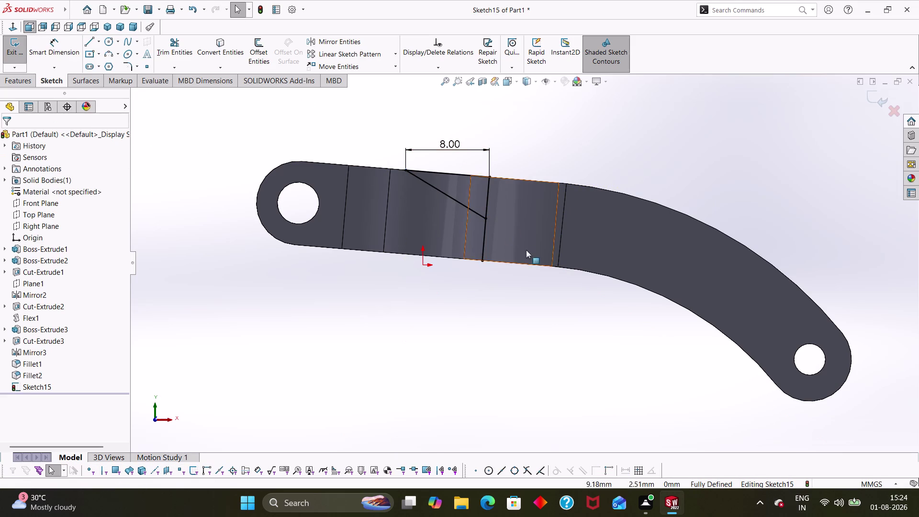
Trim the extra part of the converted vertical edge, deleting its relation.
right_drag(461, 328, 547, 313)
right_drag(559, 367, 508, 235)
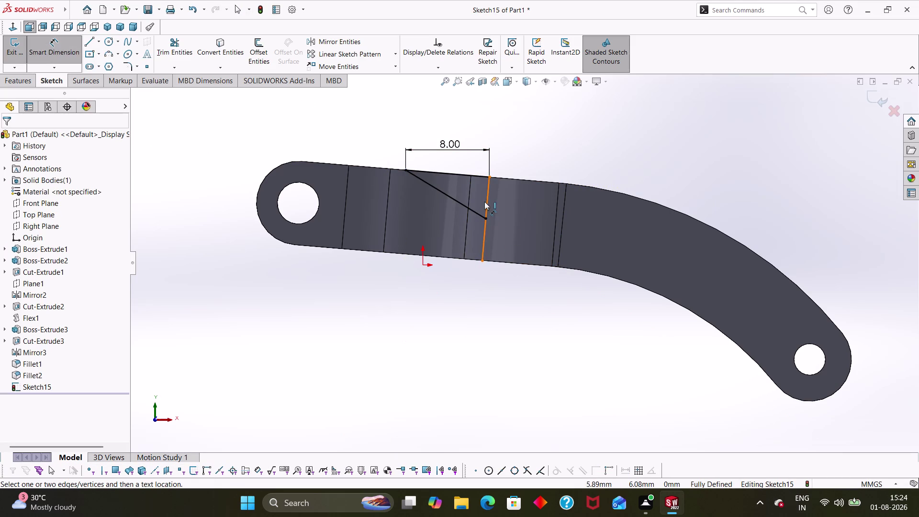
key(Escape)
key(Escape)
key(Escape)
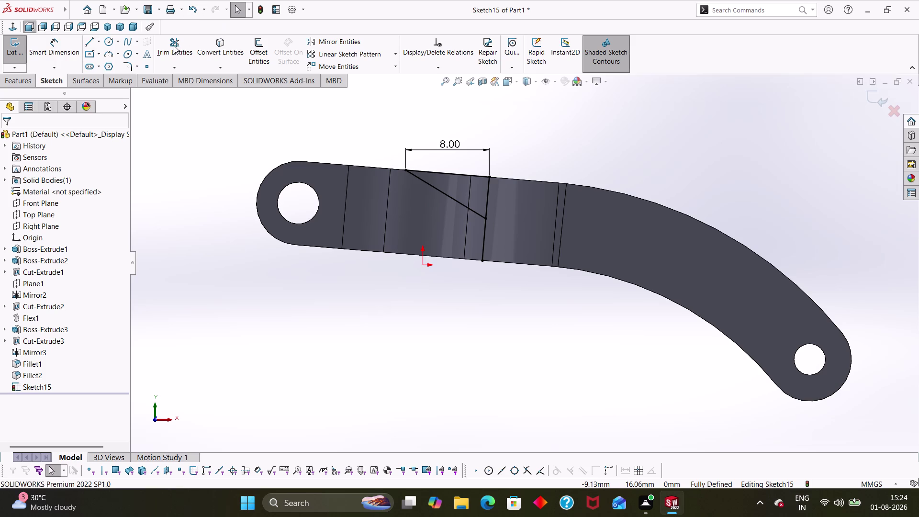
click(173, 46)
click(486, 239)
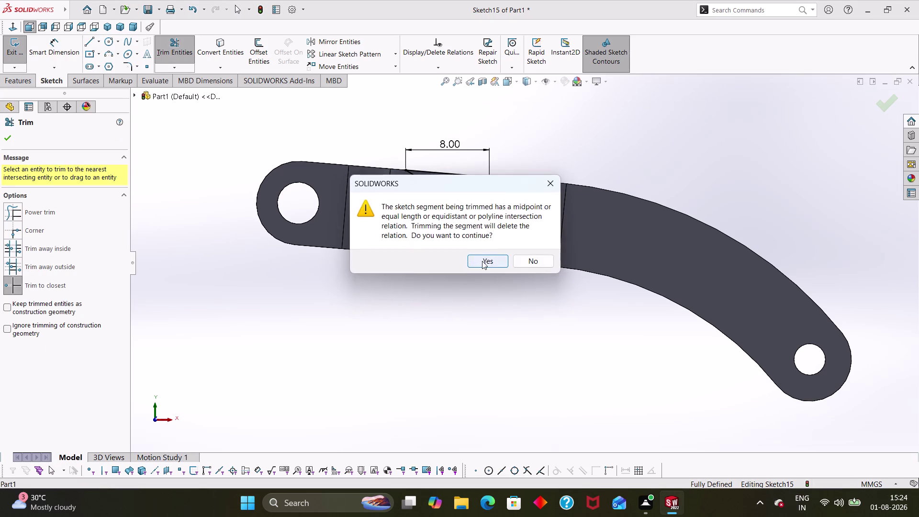
click(482, 260)
key(Escape)
key(Escape)
Dimension the short vertical leg to 4 mm.
right_drag(446, 327, 544, 305)
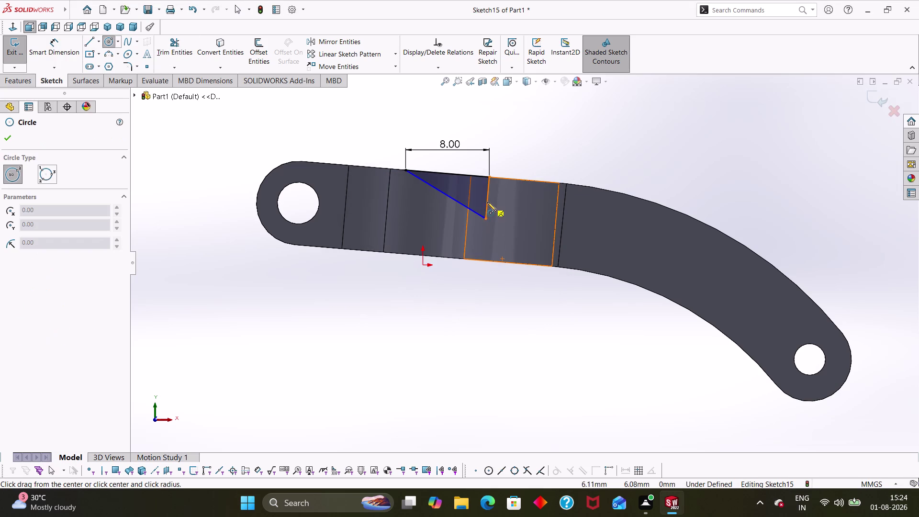
key(Escape)
right_drag(507, 348, 488, 241)
click(487, 204)
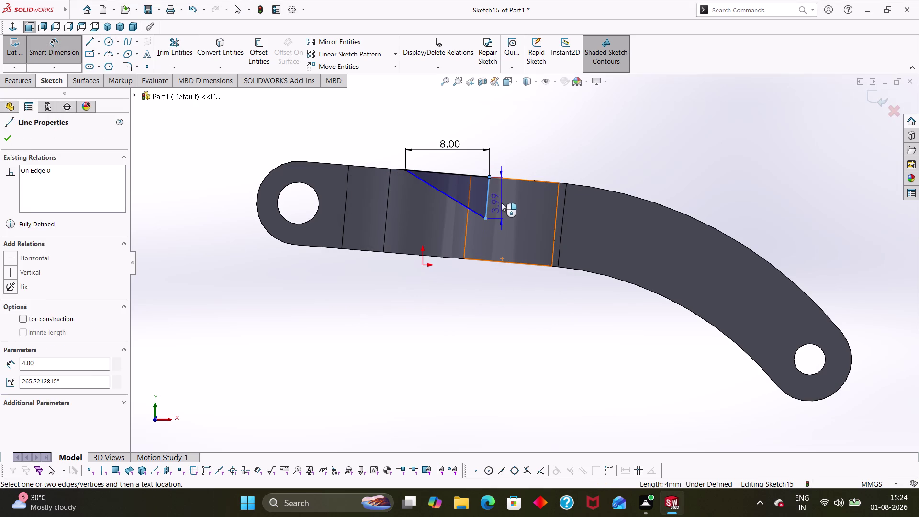
click(501, 202)
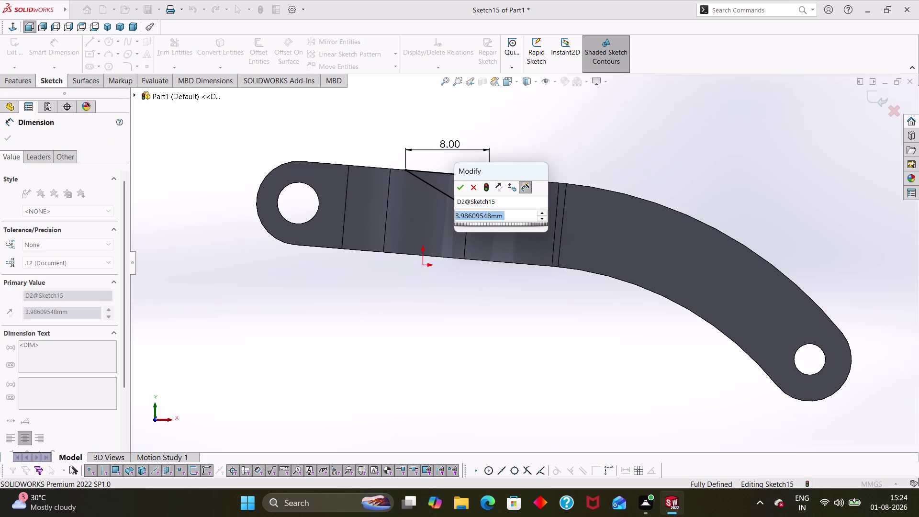
key(4)
key(Return)
key(Escape)
key(Escape)
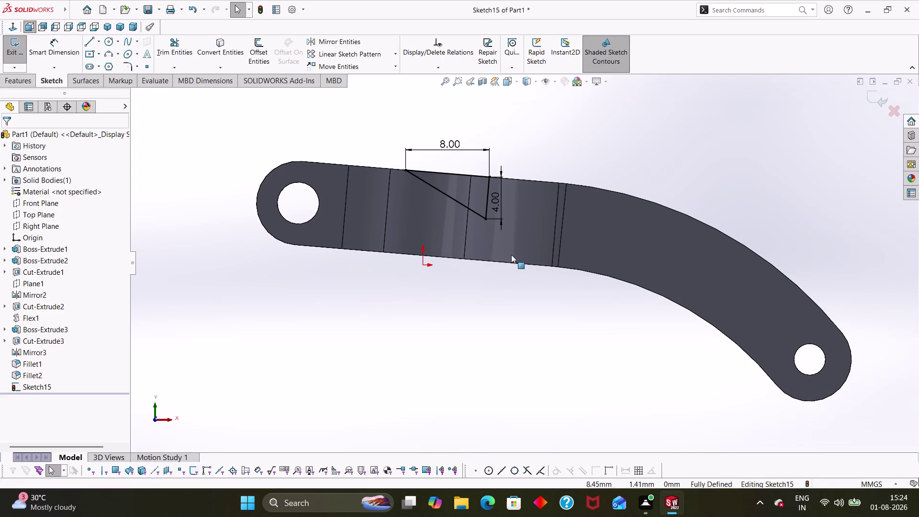
key(Escape)
key(Escape)
key(Escape)
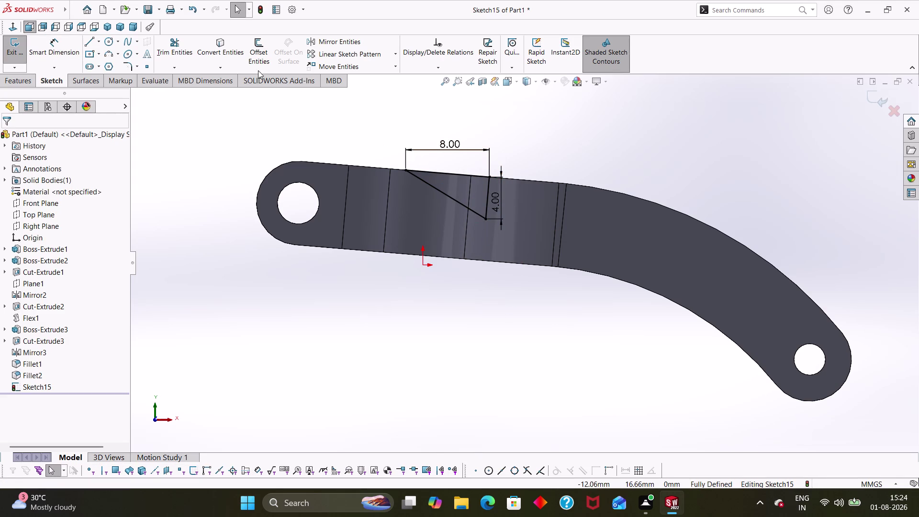
Draw the closing top line of the triangle and orbit to view it from above.
click(85, 44)
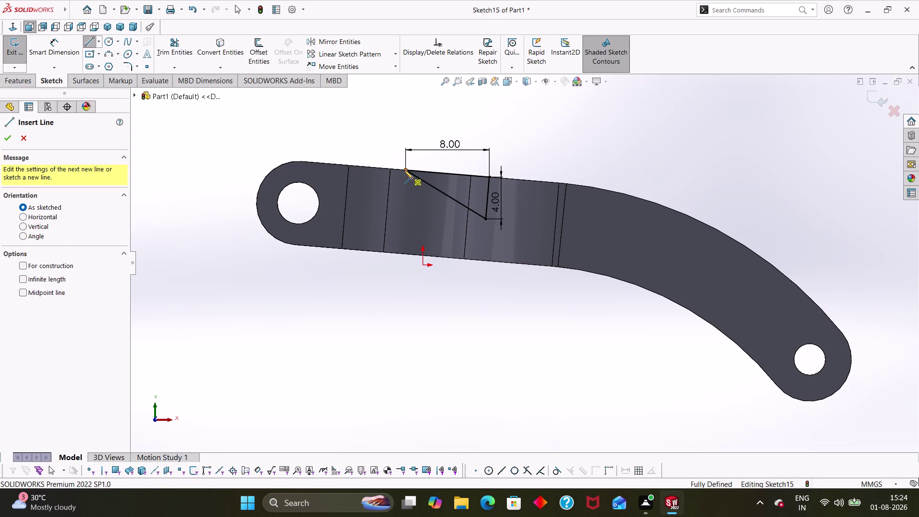
click(404, 169)
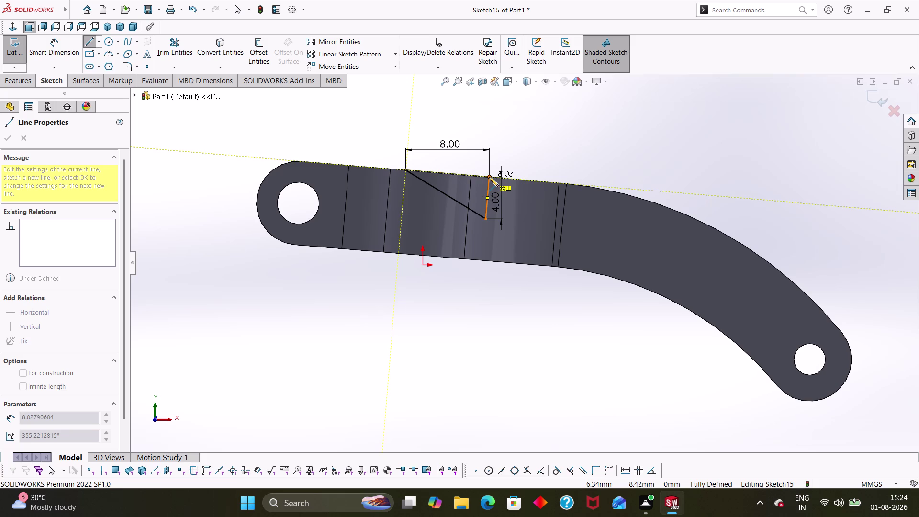
click(489, 177)
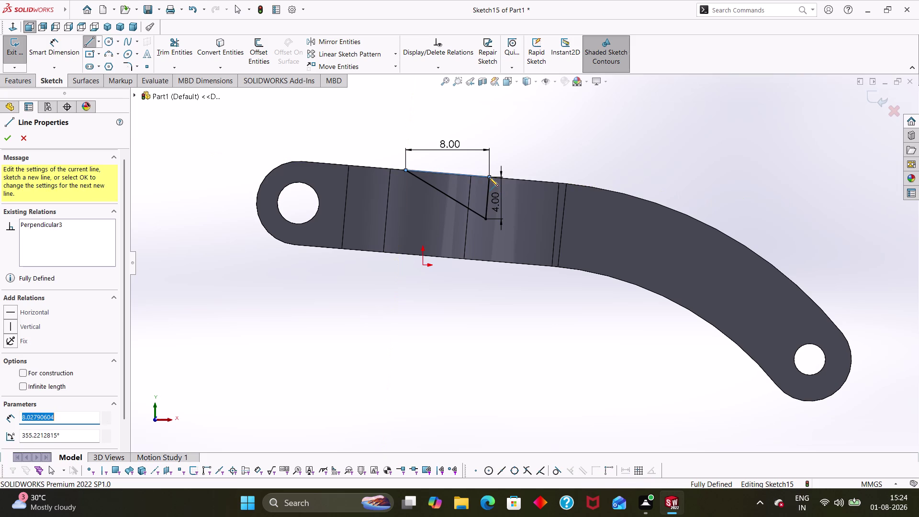
key(Escape)
key(Escape)
key(Escape)
key(Escape)
key(Escape)
middle_drag(456, 313, 443, 362)
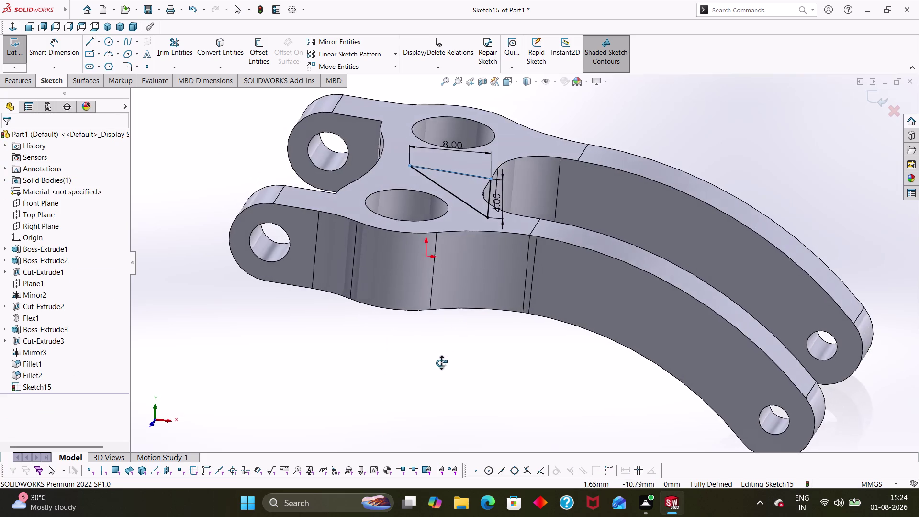
middle_drag(442, 363, 443, 356)
click(492, 329)
middle_drag(499, 332, 499, 302)
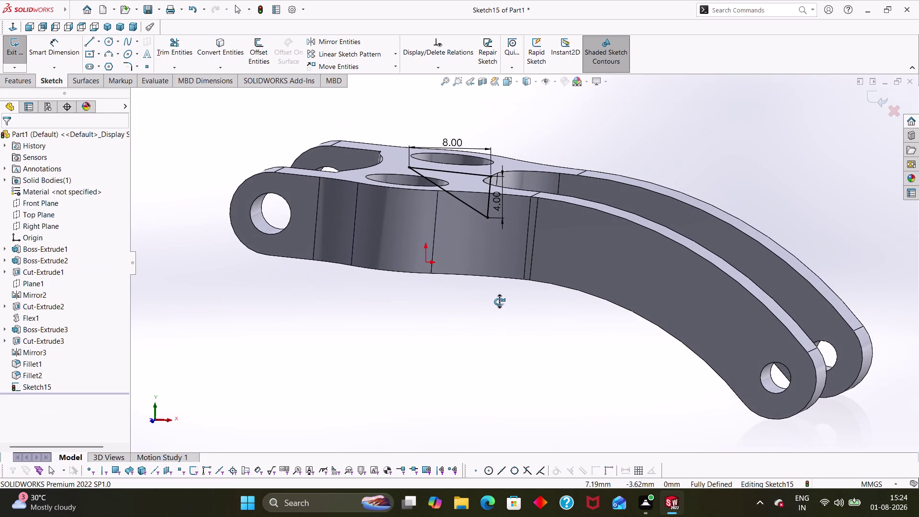
middle_drag(499, 302, 498, 302)
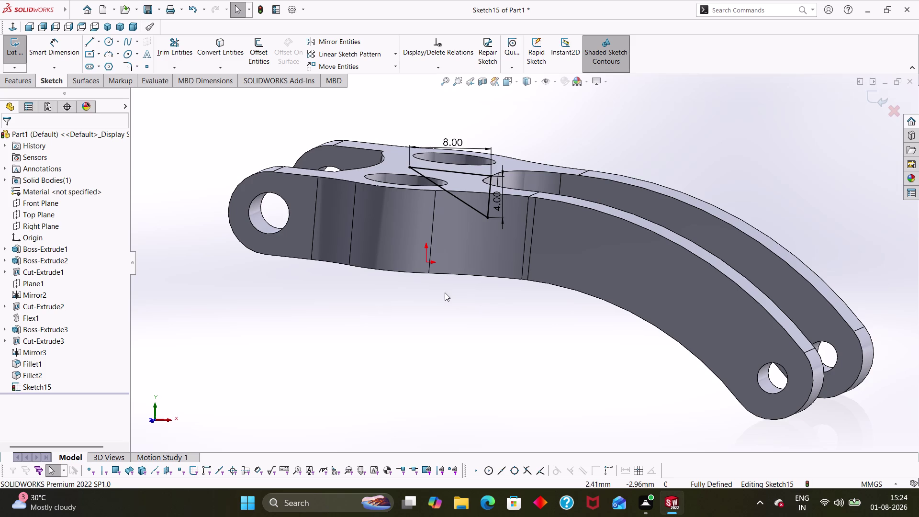
click(29, 78)
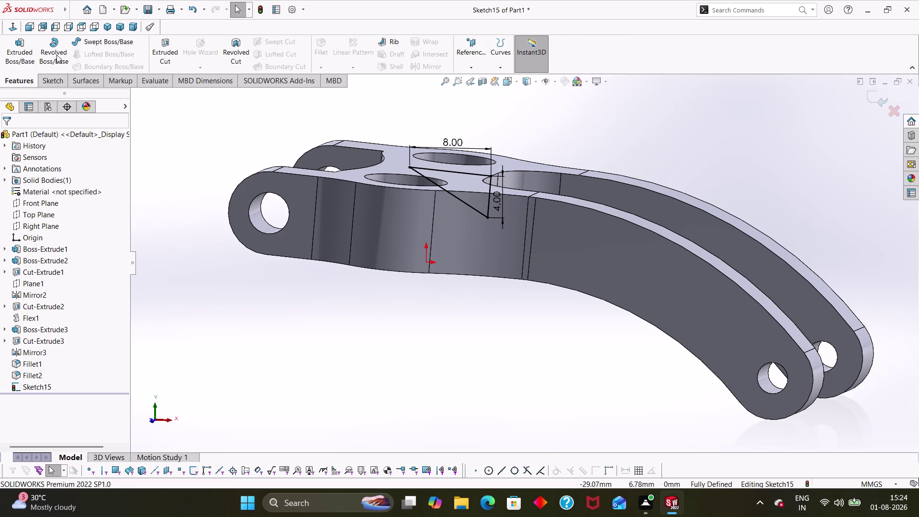
click(170, 51)
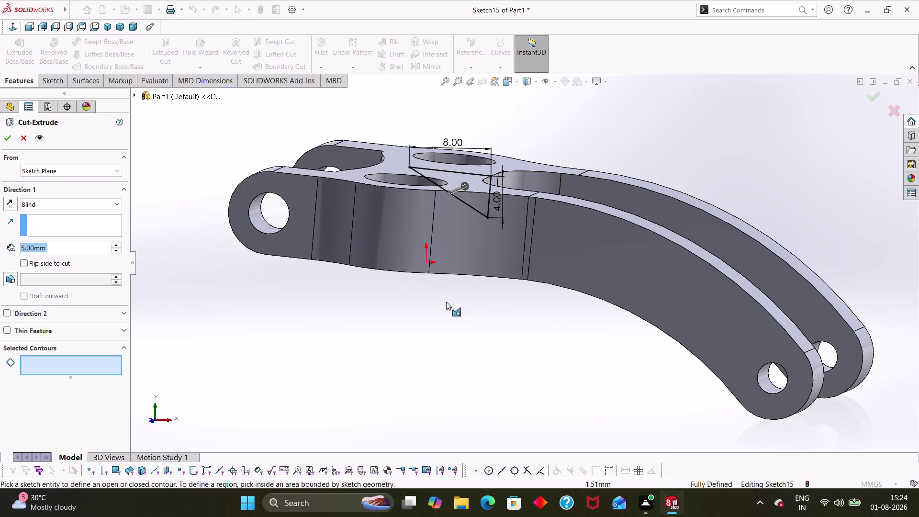
click(476, 211)
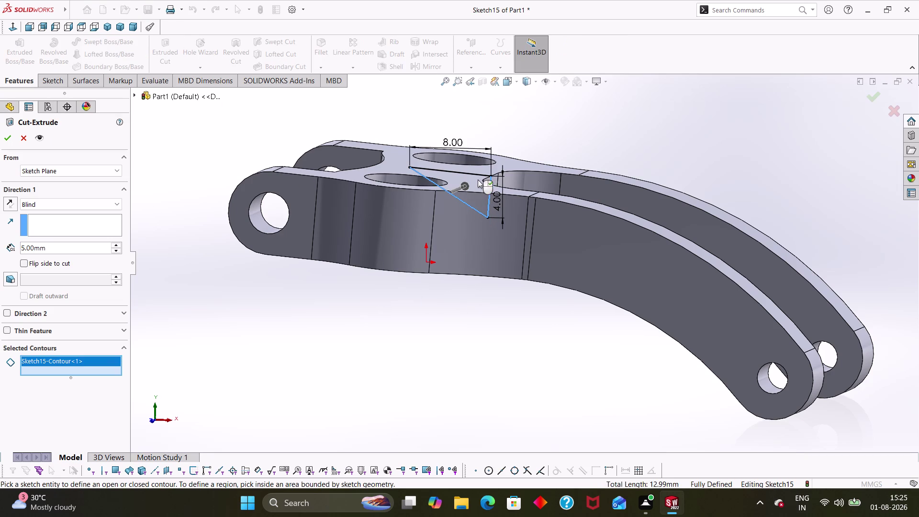
click(478, 176)
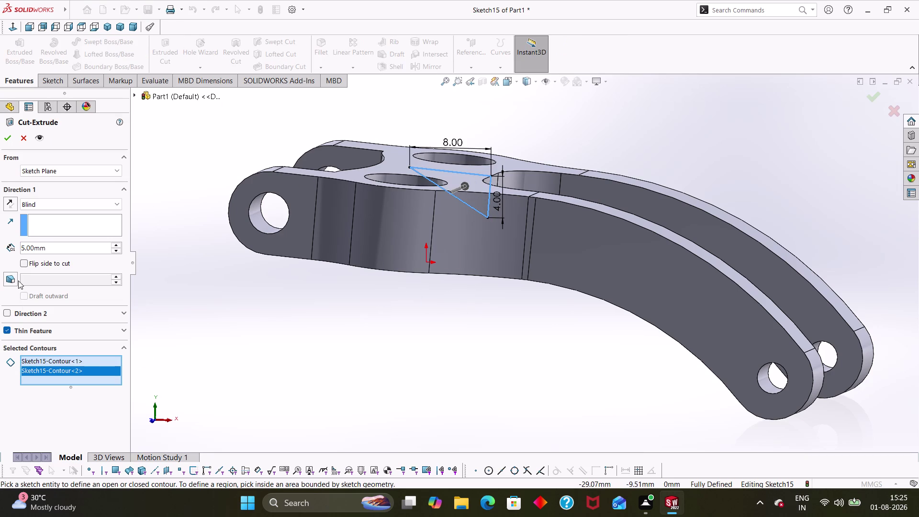
drag(51, 253, 30, 249)
drag(30, 250, 20, 249)
click(4, 144)
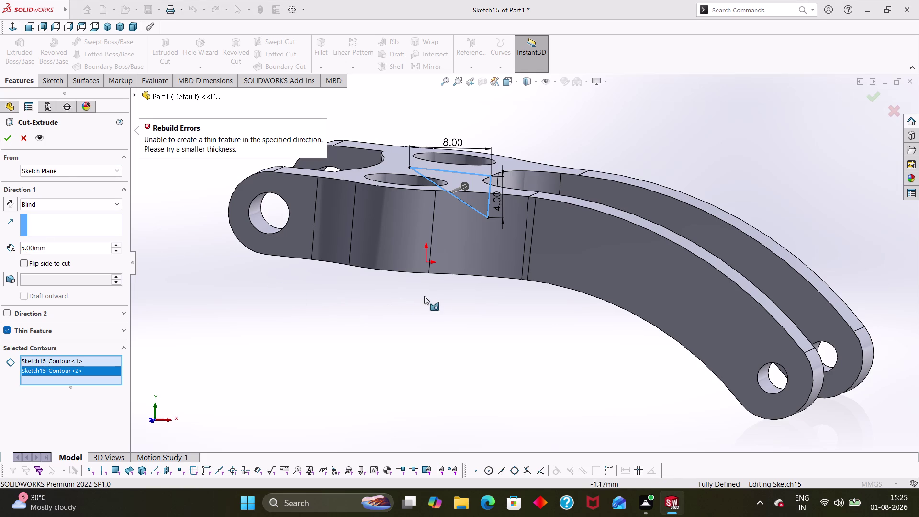
key(Escape)
key(Escape)
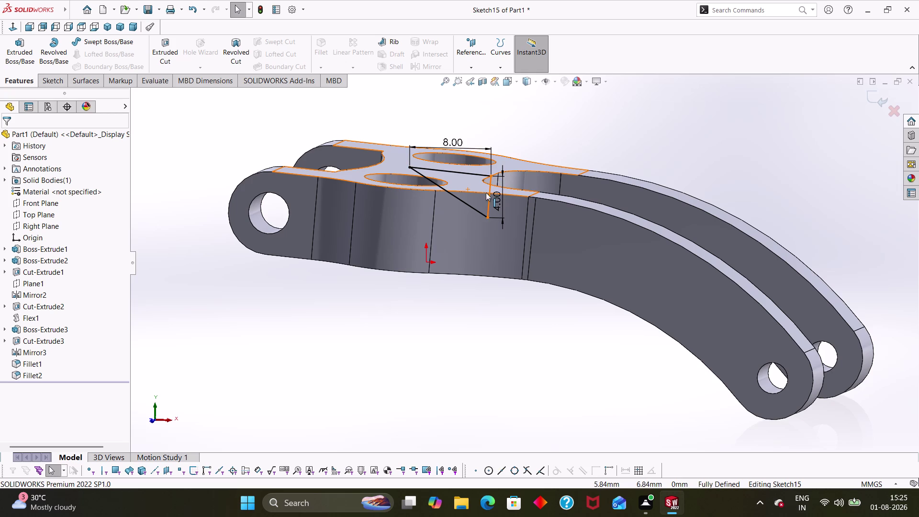
Undo recent changes and reset the triangle's vertical dimension to 4.00.
key(ctrl+z)
key(ctrl+z)
key(ctrl+z)
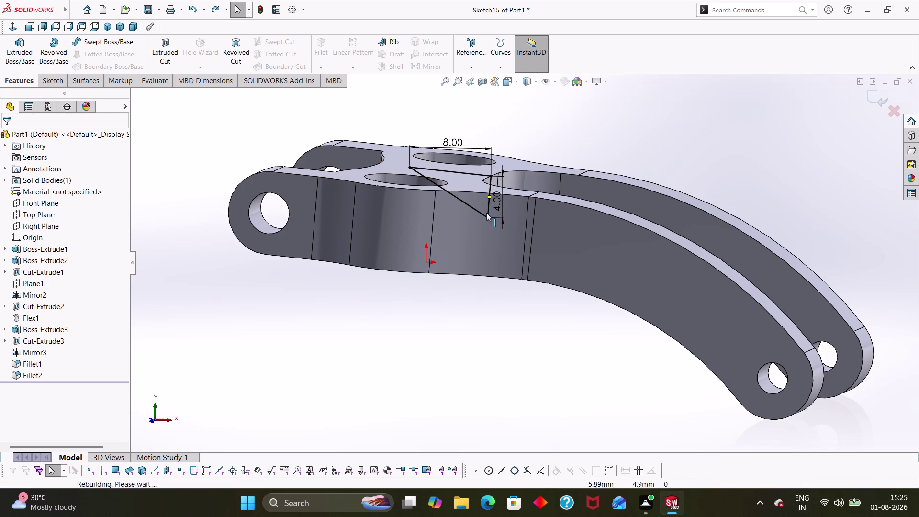
middle_drag(492, 308, 502, 280)
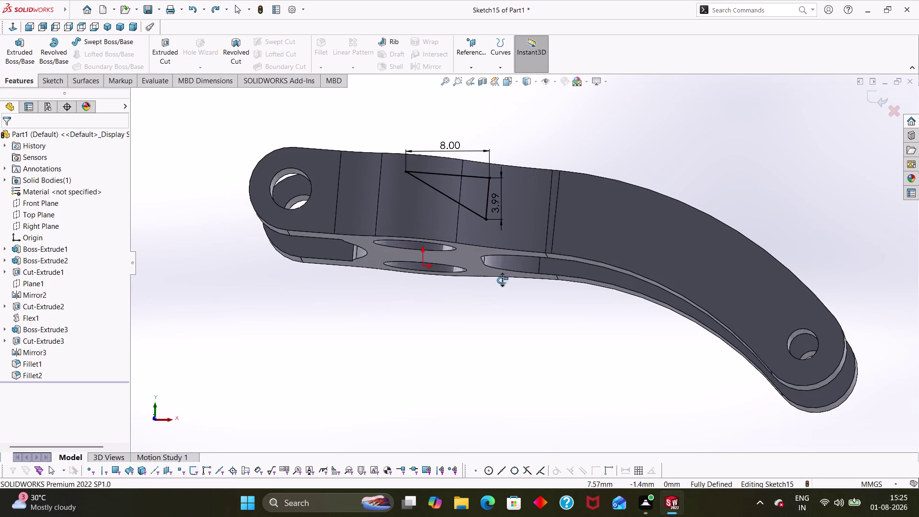
middle_drag(502, 280, 501, 286)
double_click(500, 208)
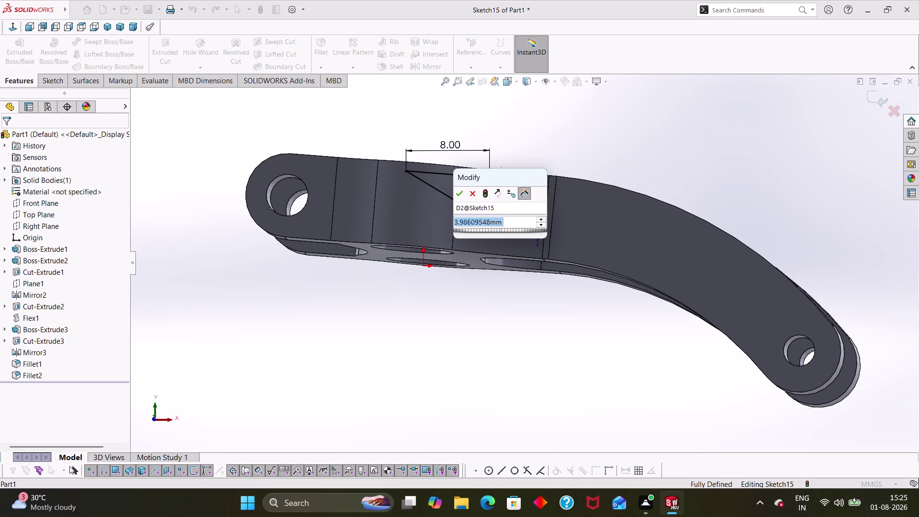
key(4)
key(Return)
click(494, 308)
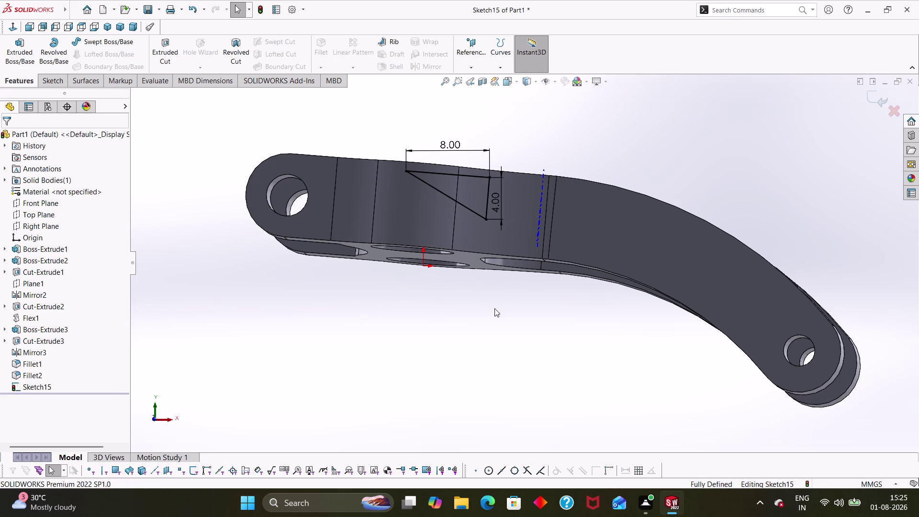
key(Escape)
key(Escape)
key(Escape)
Orbit beneath the arm, add a sketch element, and try then cancel the Arc tool.
middle_drag(535, 127, 526, 176)
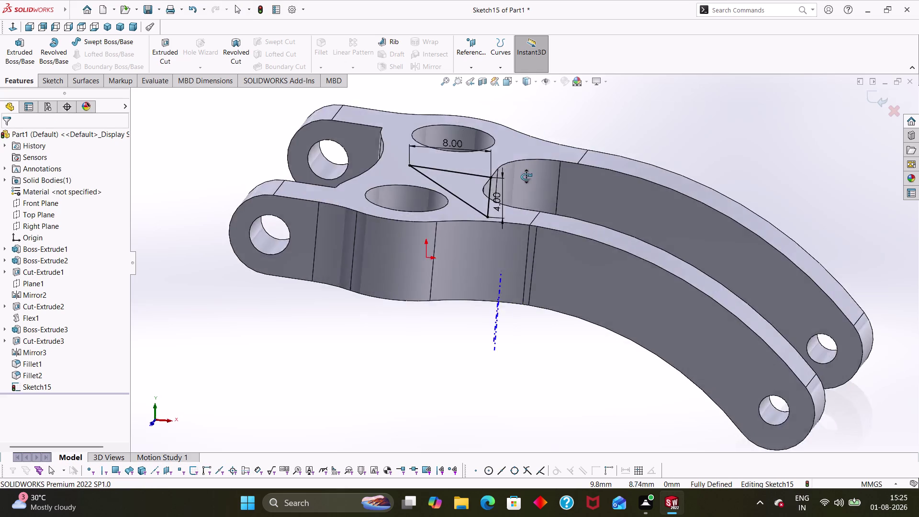
middle_drag(527, 176, 512, 152)
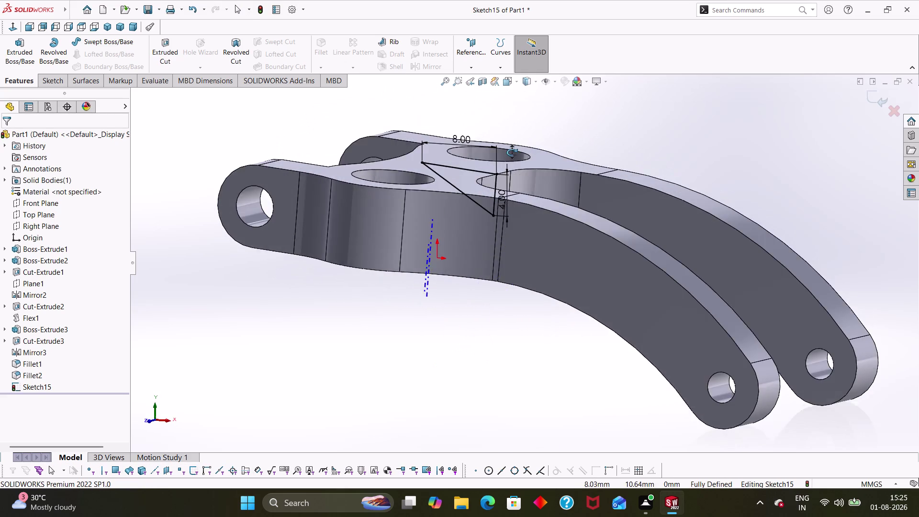
middle_drag(512, 153, 498, 149)
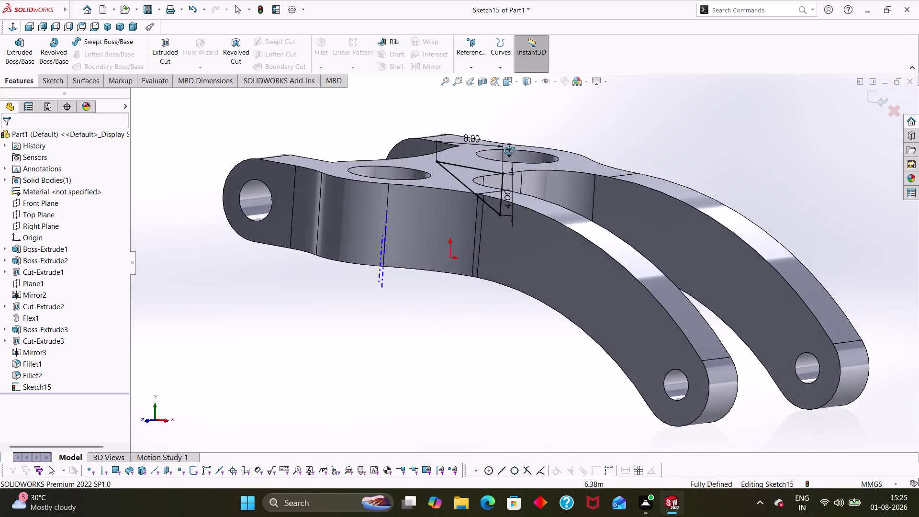
middle_drag(498, 148, 501, 164)
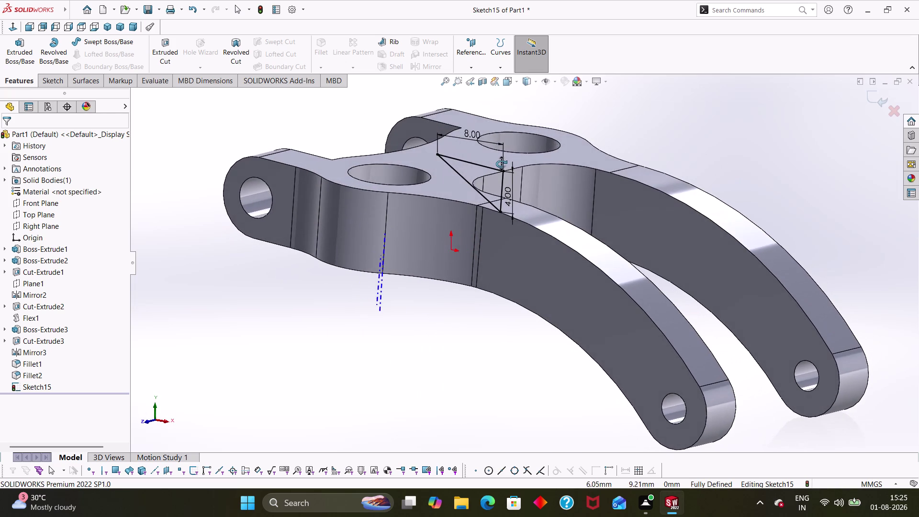
middle_drag(501, 164, 498, 163)
key(Escape)
key(Escape)
key(Escape)
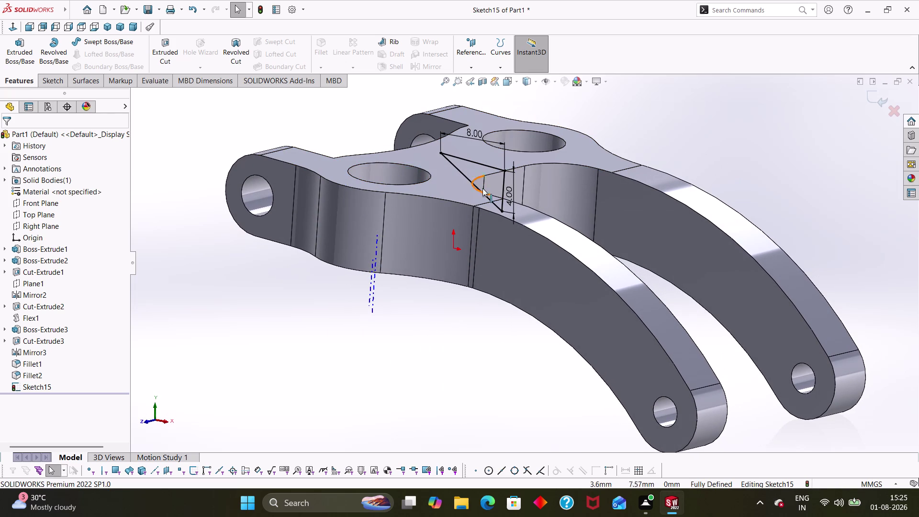
middle_drag(561, 170, 589, 132)
right_drag(478, 128, 434, 117)
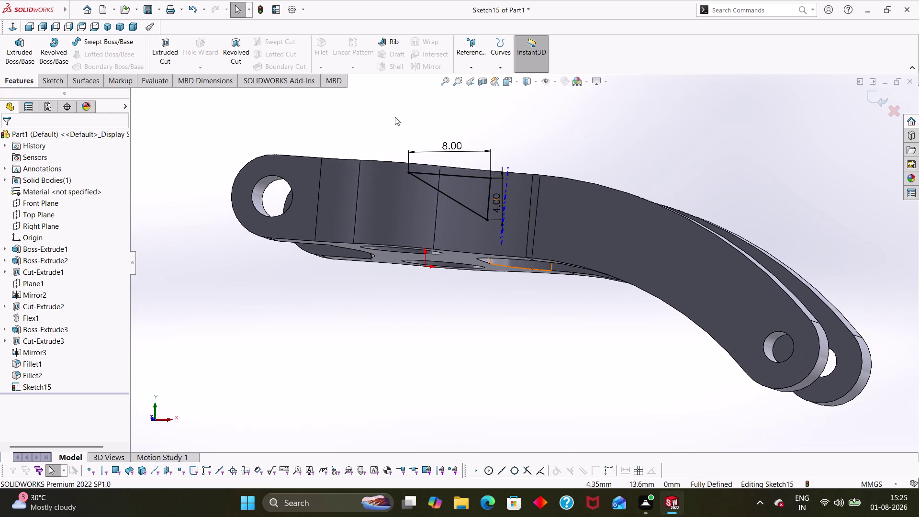
right_drag(434, 117, 359, 119)
click(487, 218)
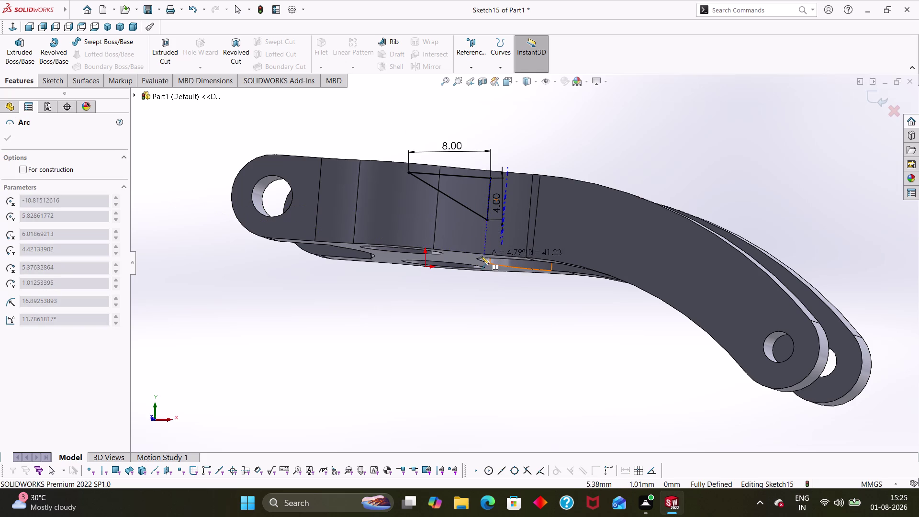
key(Escape)
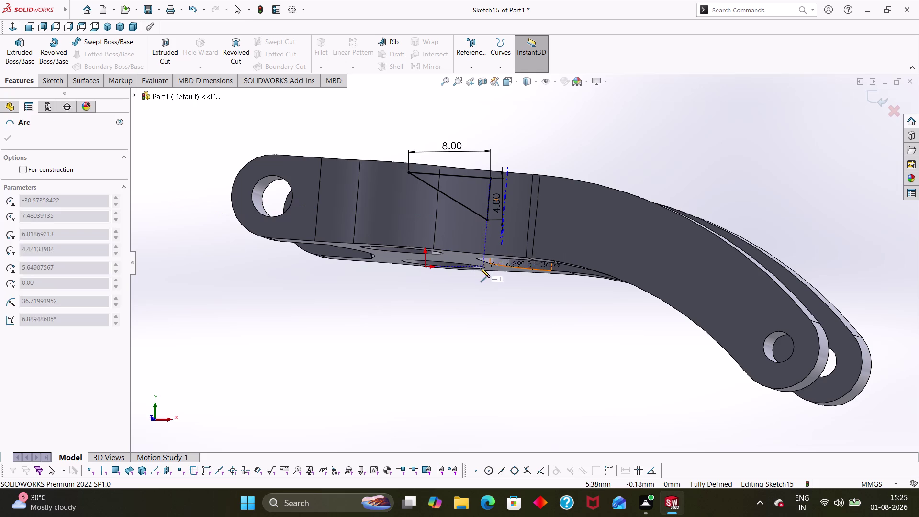
key(Escape)
key(Escape)
Return to a top view of the fork and start an extruded cut.
middle_drag(498, 284, 504, 329)
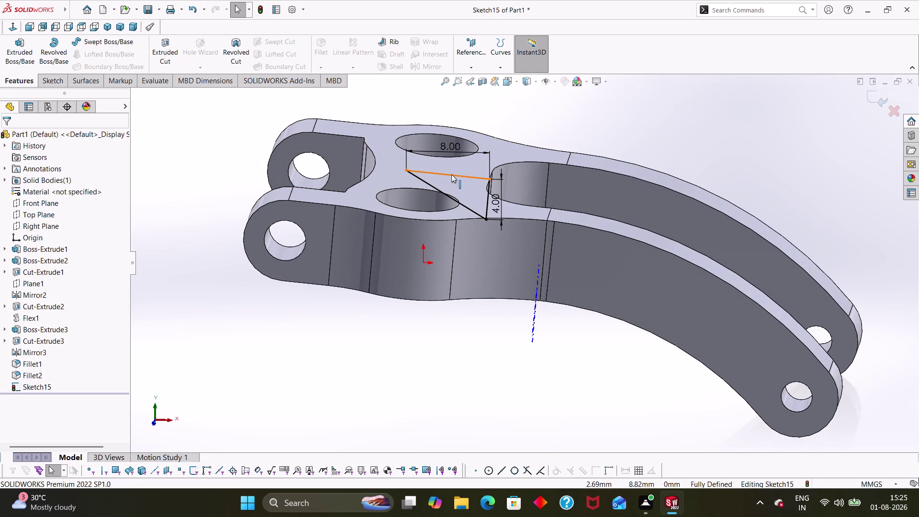
key(Escape)
key(Escape)
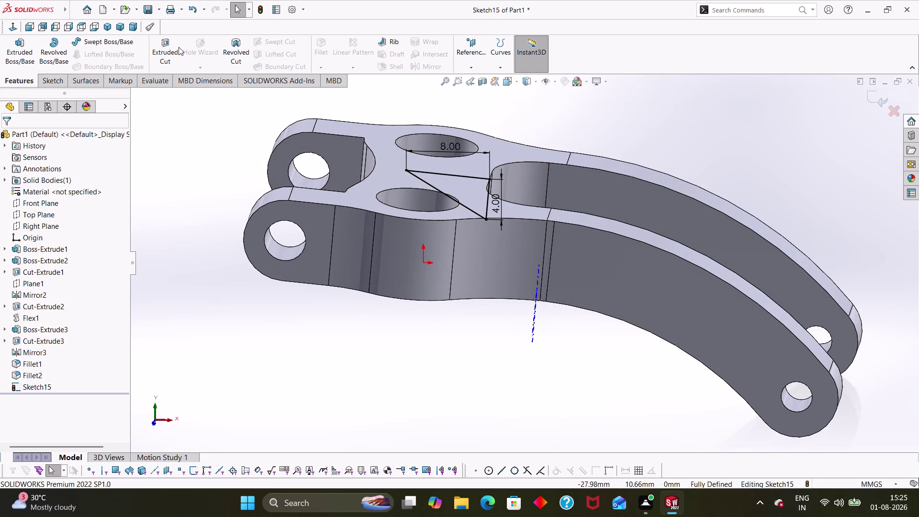
click(157, 50)
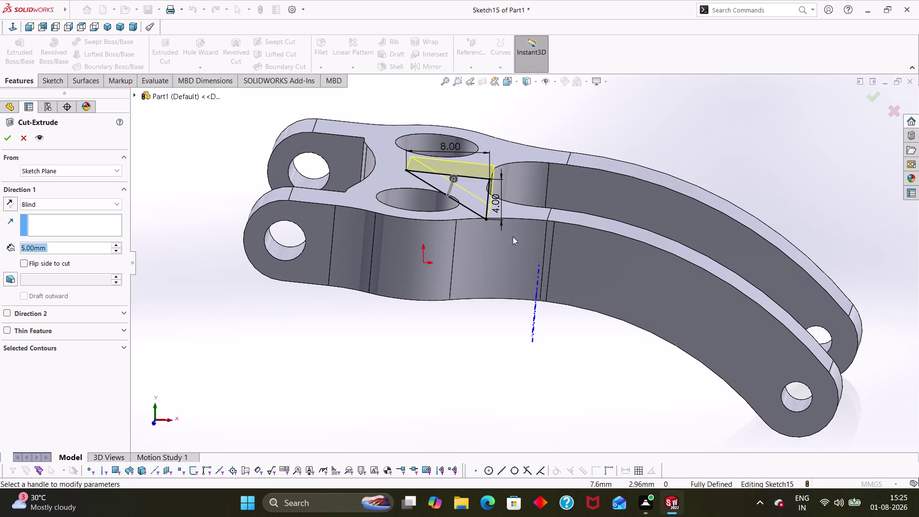
Cut the triangle Mid Plane at 5.00 mm and inspect Cut-Extrude4.
middle_drag(499, 328, 480, 331)
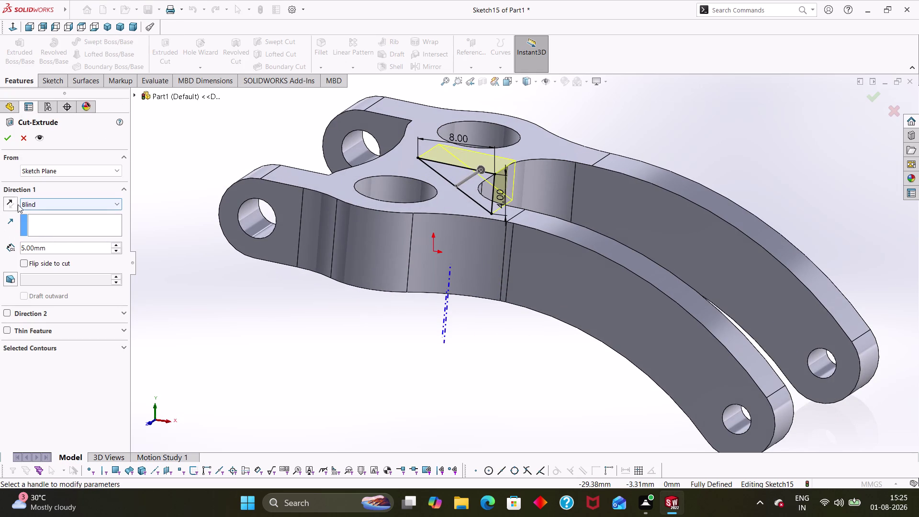
click(15, 203)
click(49, 204)
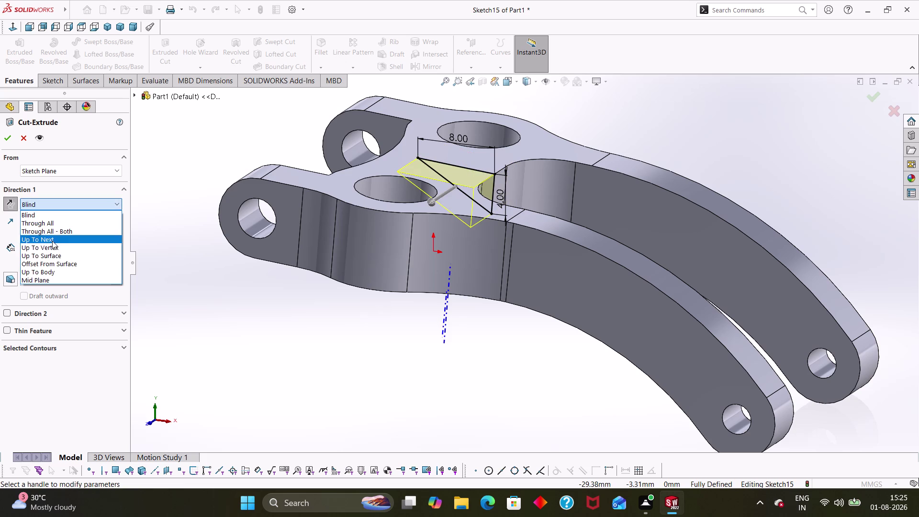
click(59, 279)
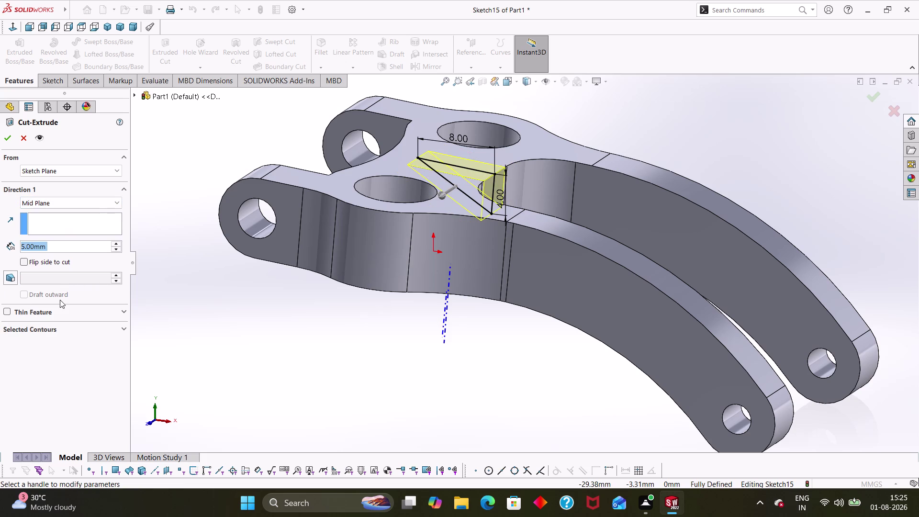
click(7, 131)
click(371, 337)
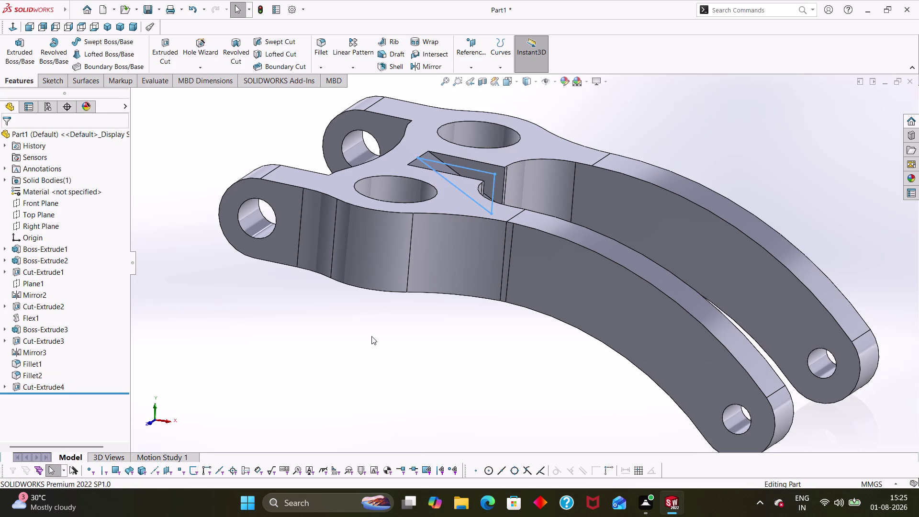
middle_drag(472, 348, 431, 355)
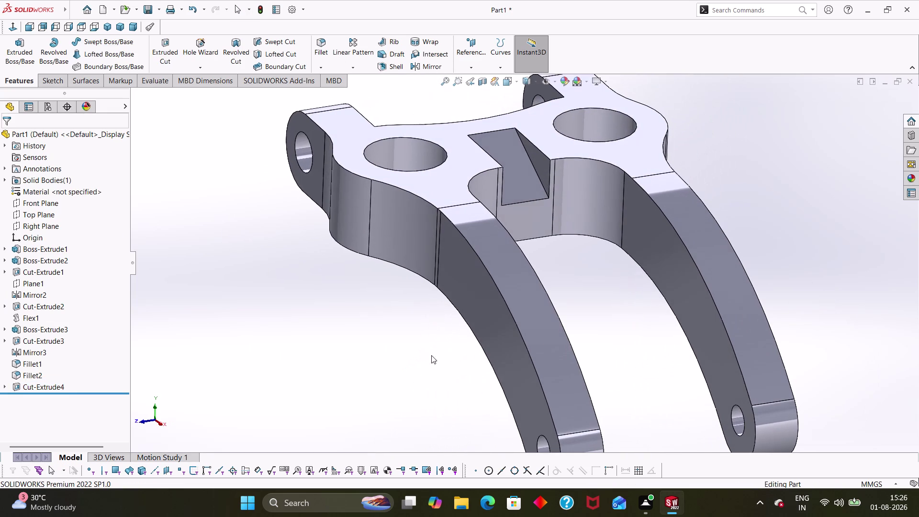
click(321, 47)
click(538, 174)
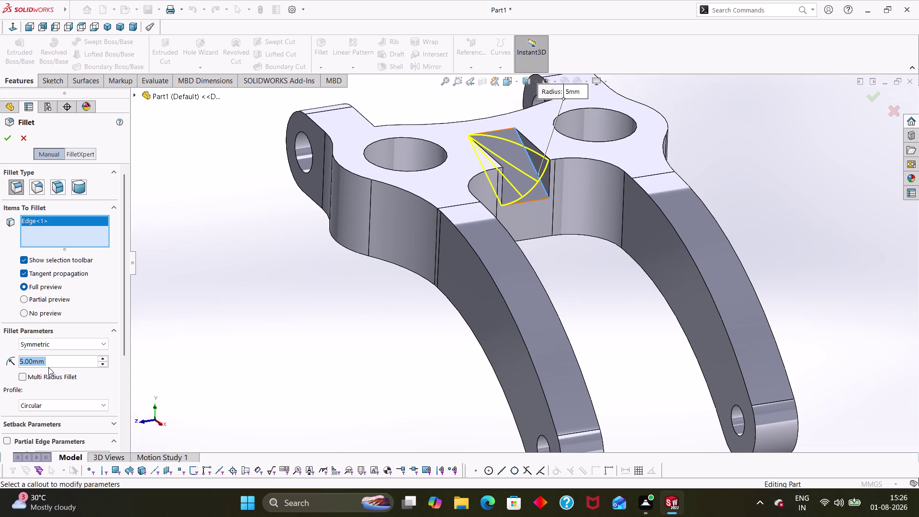
key(1)
key(Return)
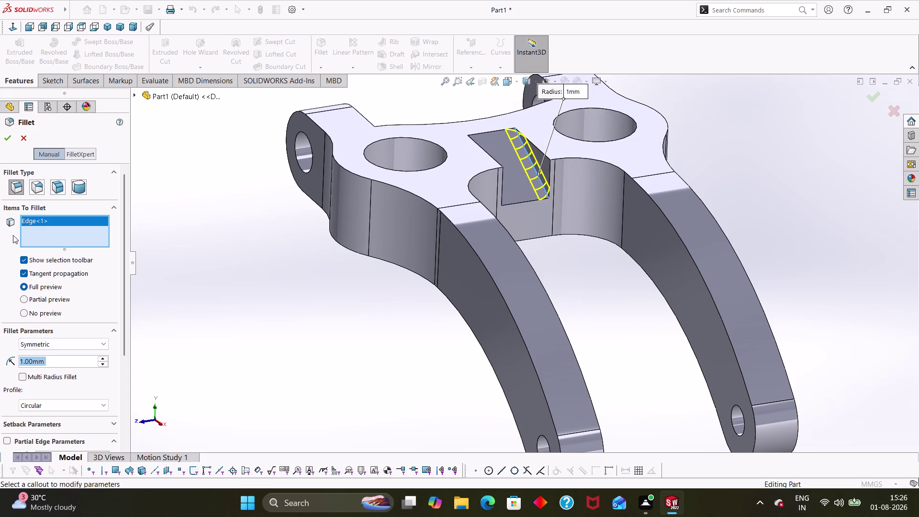
middle_drag(586, 276, 561, 284)
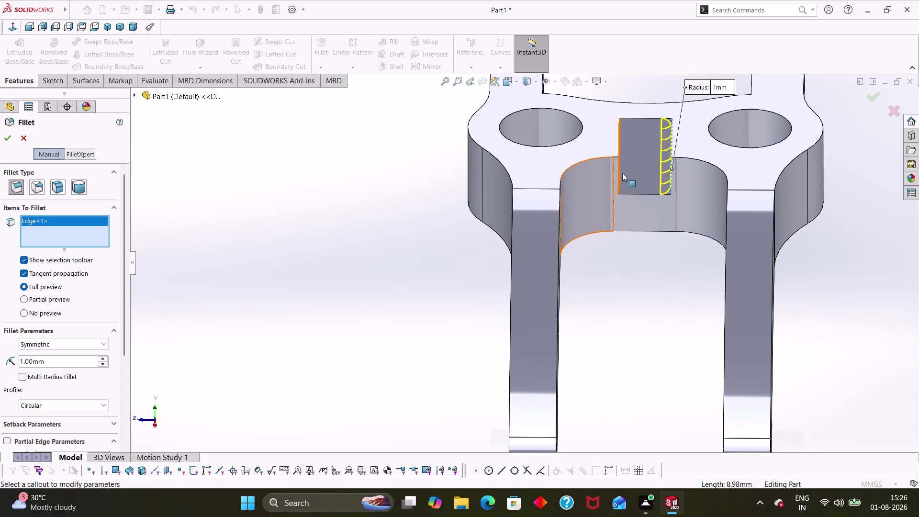
click(620, 154)
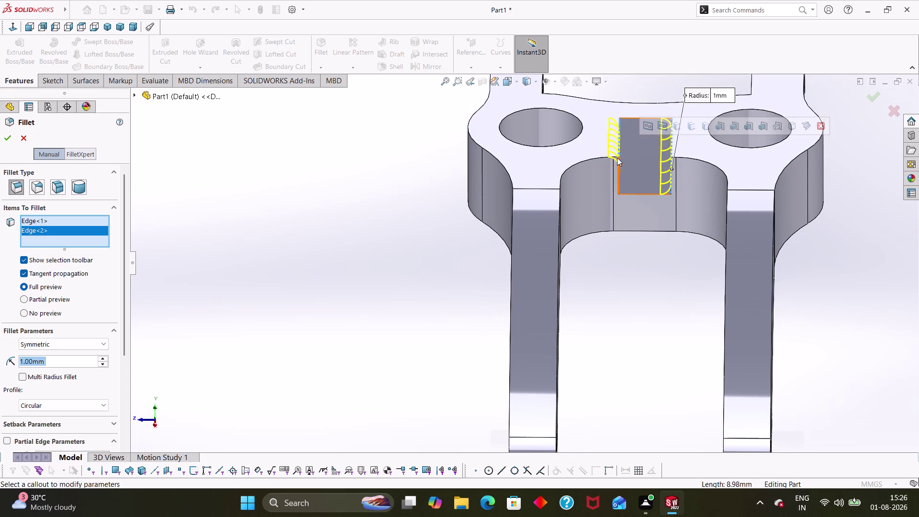
click(617, 153)
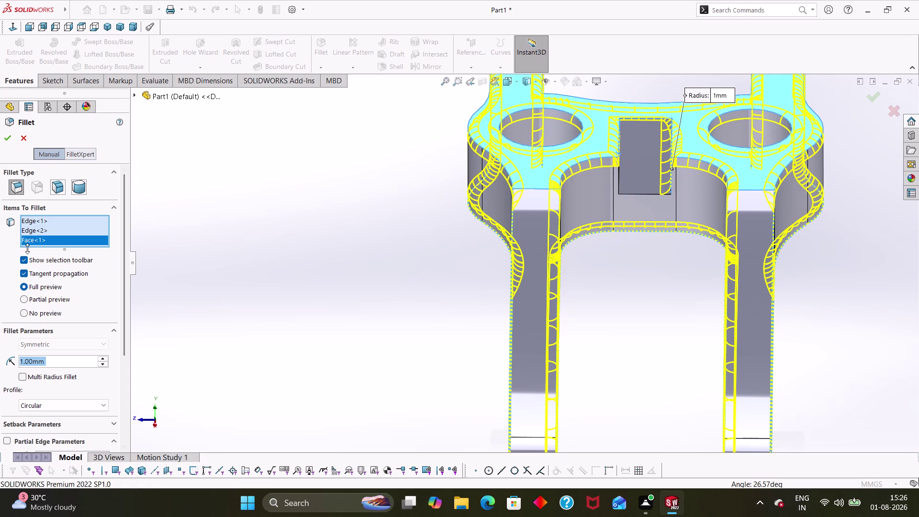
right_click(34, 229)
click(56, 244)
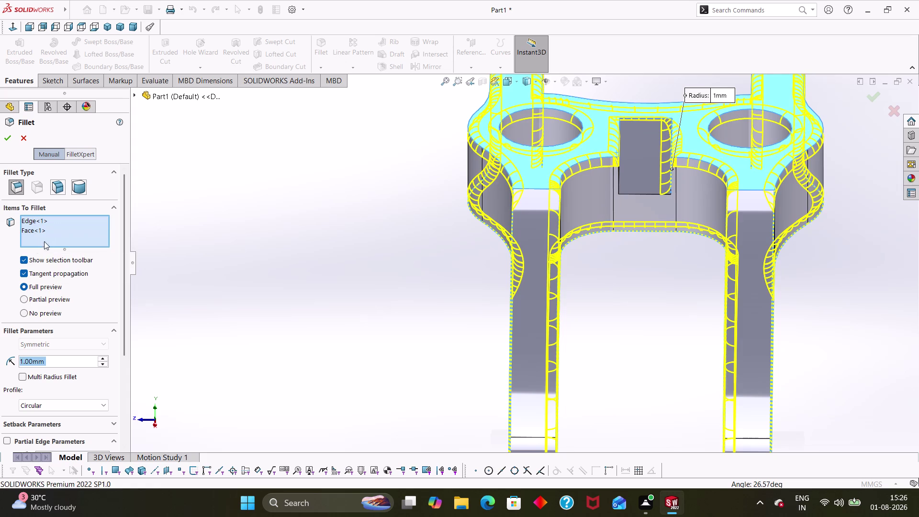
right_click(38, 229)
click(63, 246)
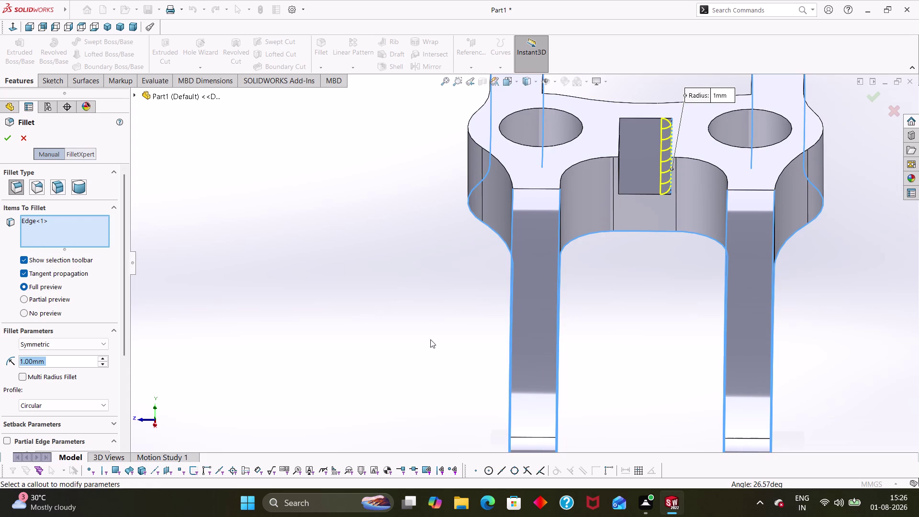
middle_drag(721, 323, 681, 330)
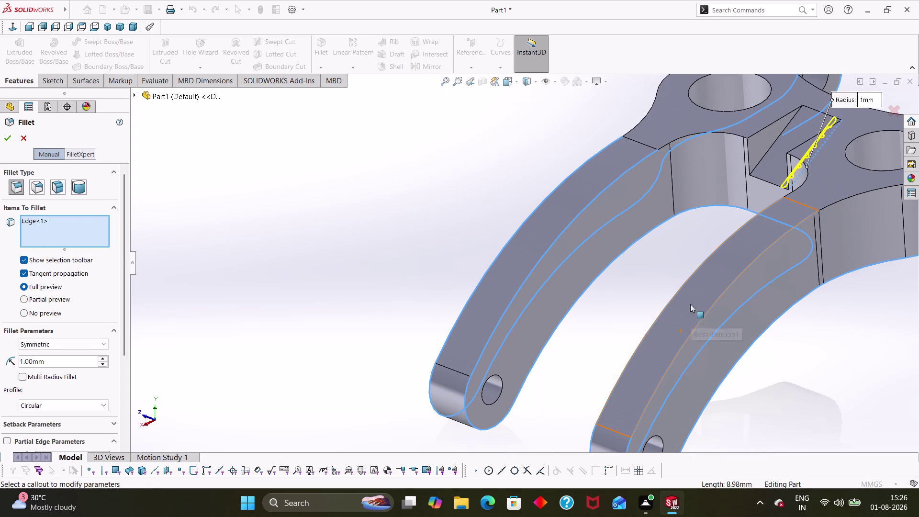
click(761, 165)
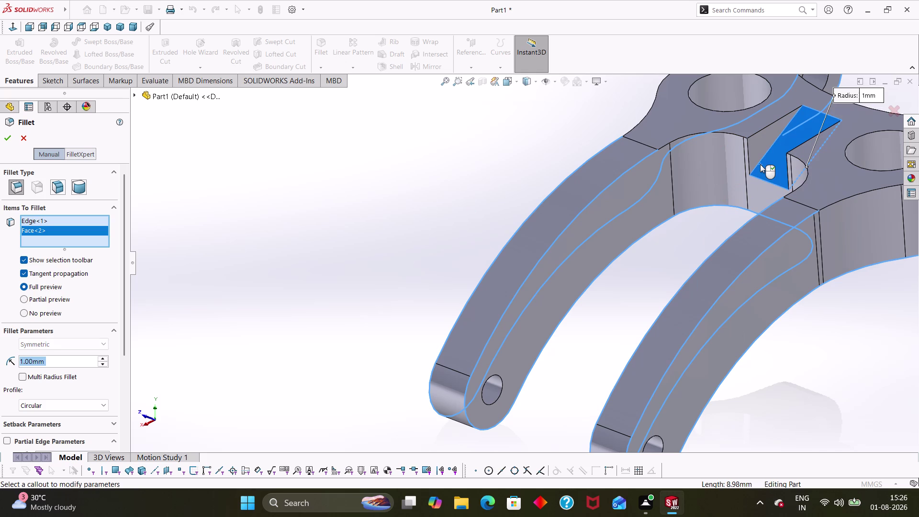
click(760, 164)
key(Escape)
key(Escape)
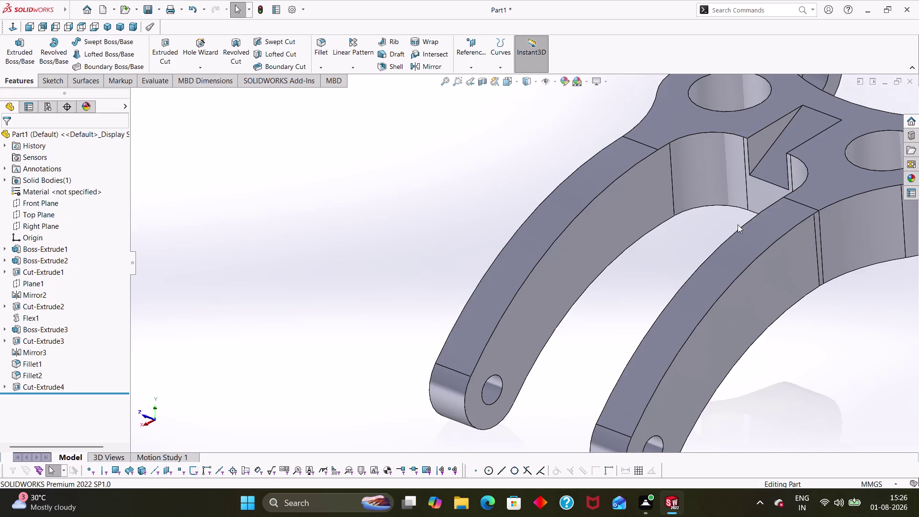
Round one sloped edge of the triangular cut with a 1 mm fillet.
key(Escape)
middle_drag(717, 226, 808, 216)
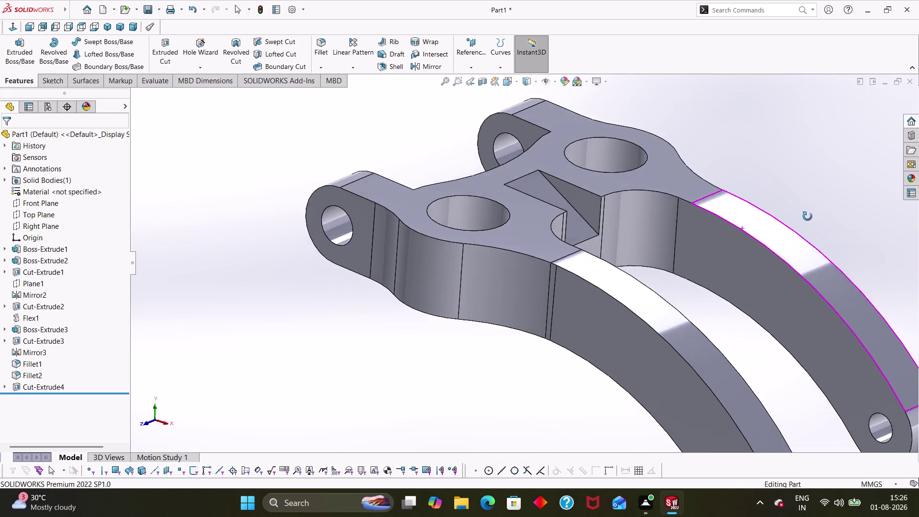
middle_drag(808, 216, 788, 221)
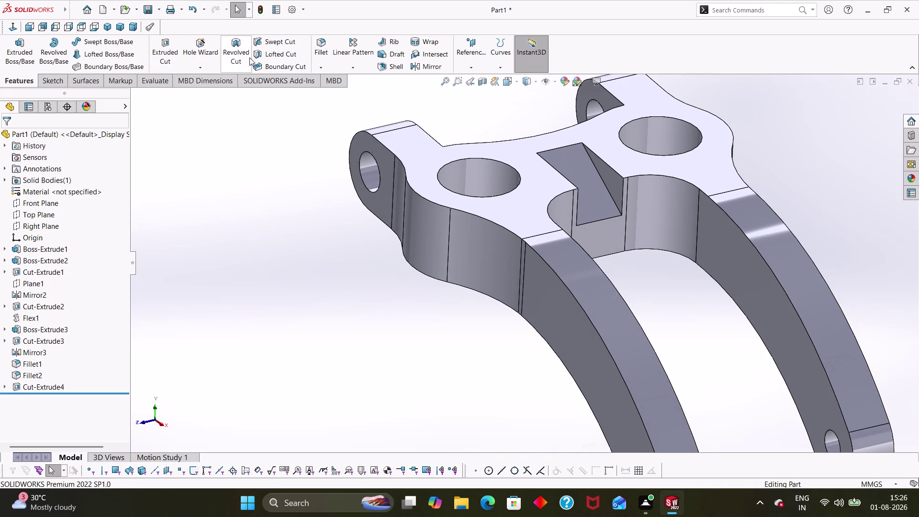
click(328, 50)
middle_drag(721, 285, 729, 270)
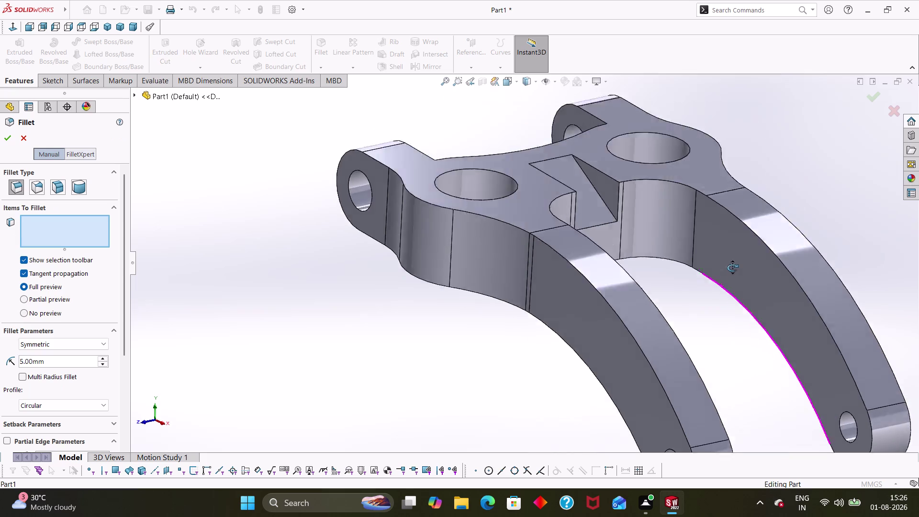
middle_drag(729, 270, 732, 266)
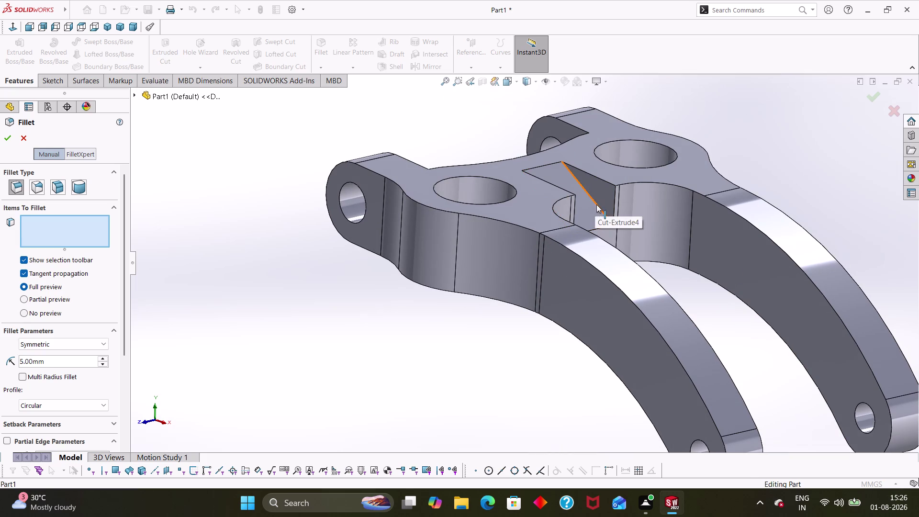
click(598, 204)
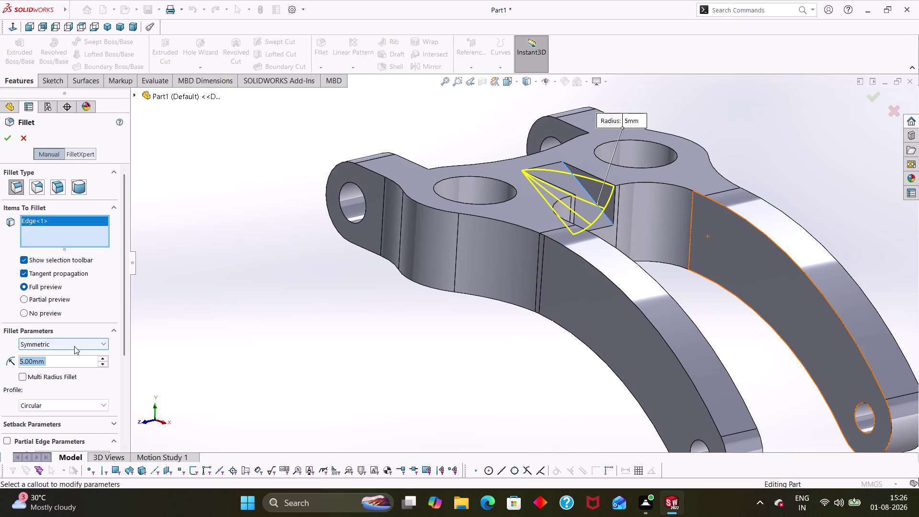
key(1)
key(Return)
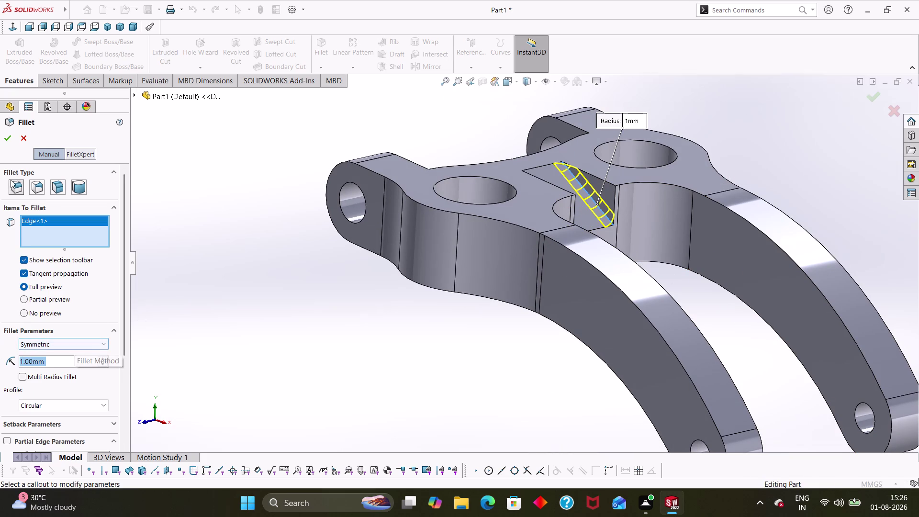
click(8, 135)
Add a second 1 mm fillet on the other sloped cut edge.
middle_drag(479, 372, 401, 360)
click(321, 48)
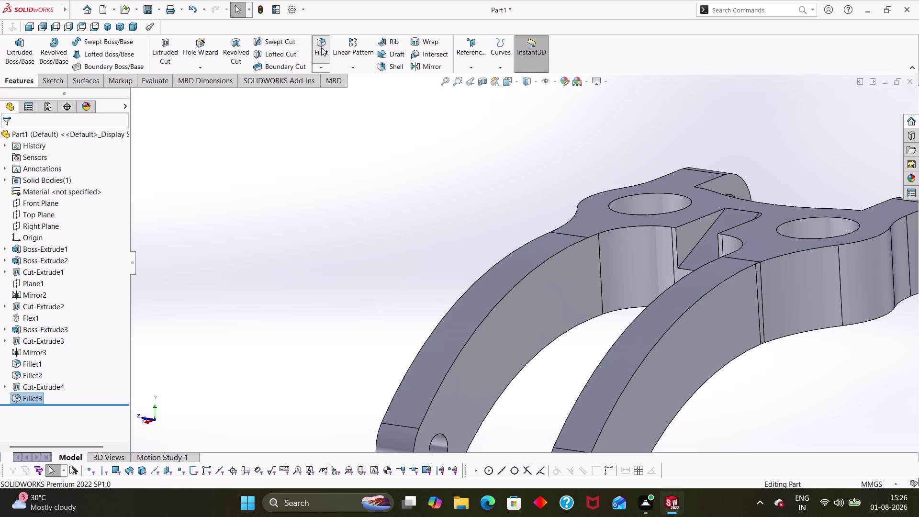
click(700, 238)
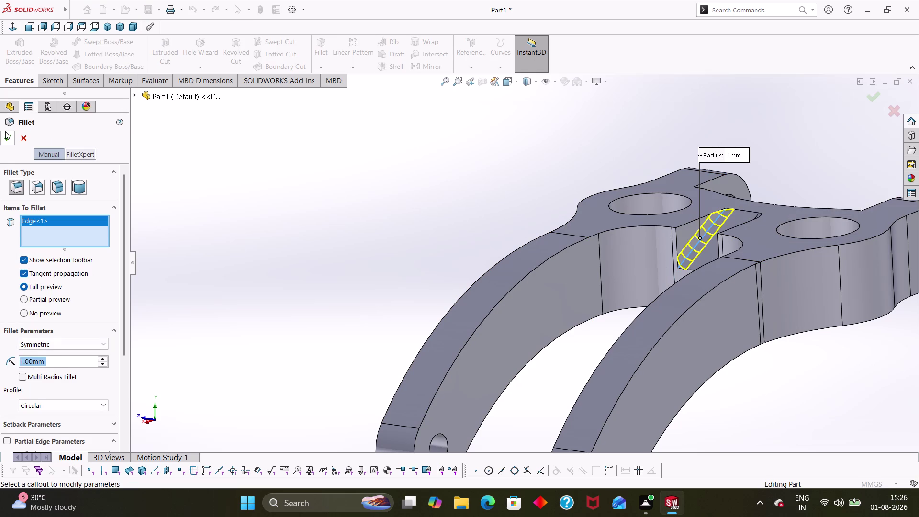
click(5, 136)
click(397, 223)
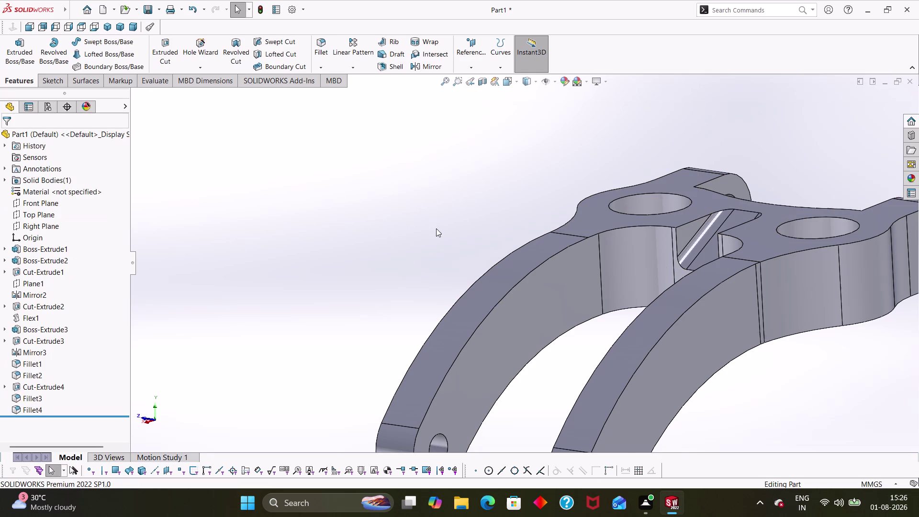
scroll(up, 3)
middle_drag(436, 227, 544, 258)
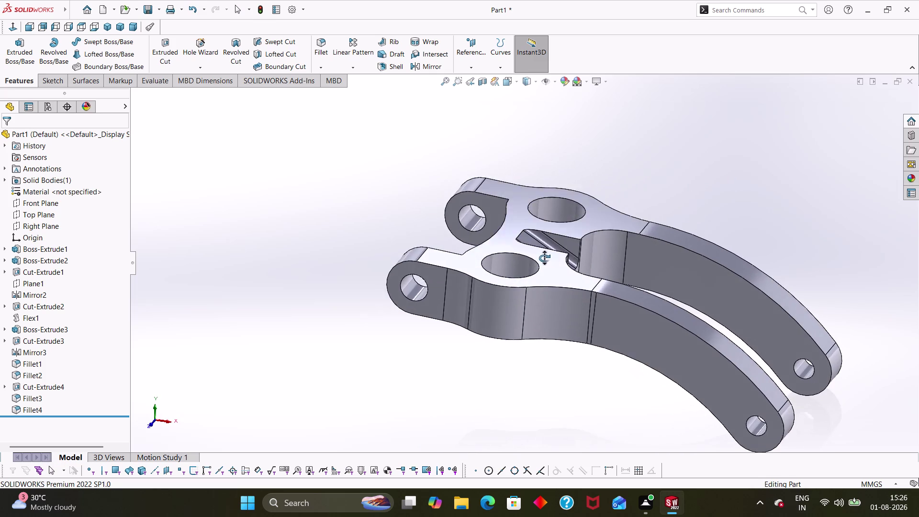
middle_drag(544, 258, 542, 264)
scroll(up, 3)
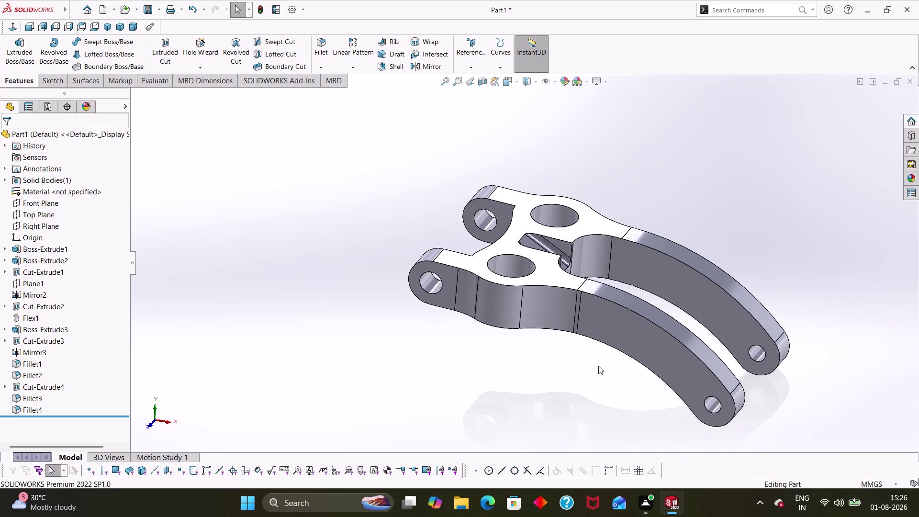
middle_drag(599, 366, 569, 374)
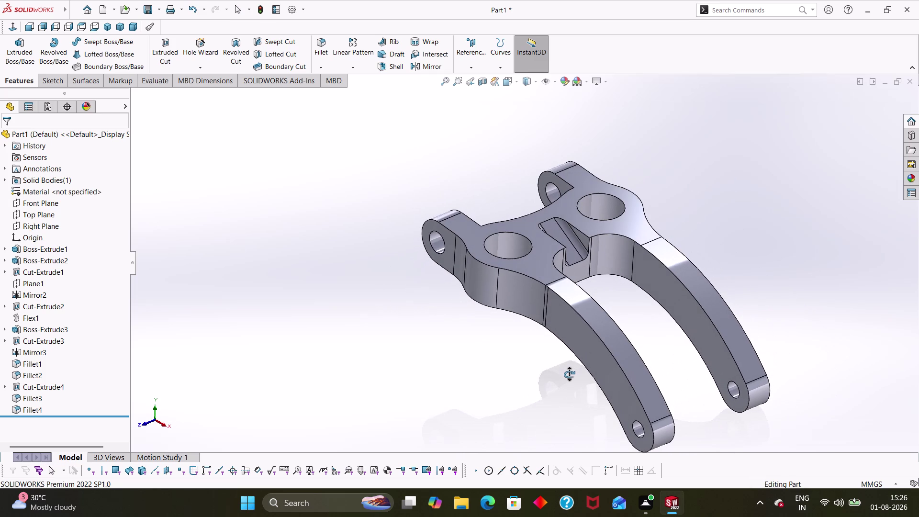
middle_drag(569, 375, 574, 373)
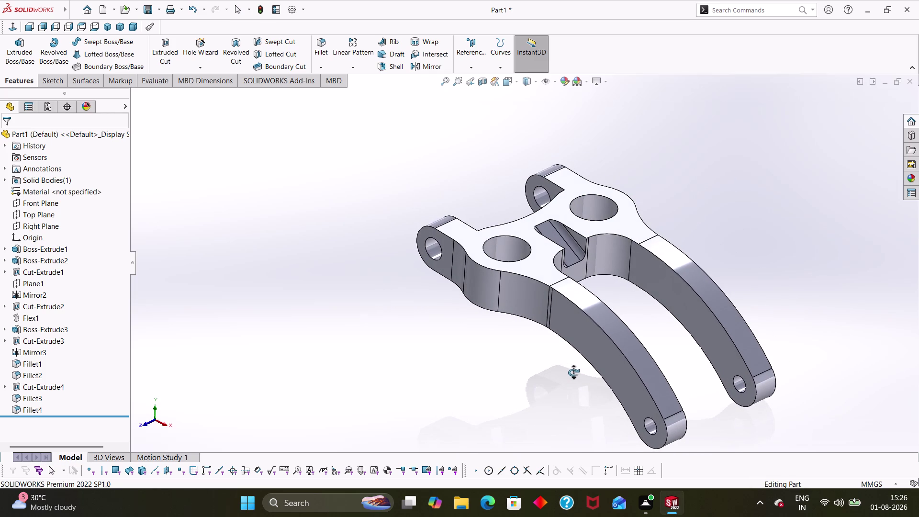
middle_drag(573, 373, 606, 337)
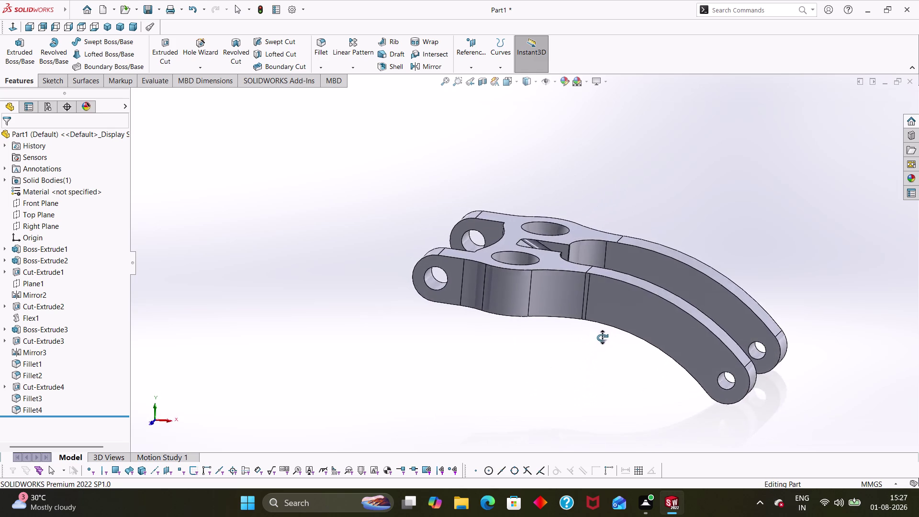
middle_drag(606, 337, 587, 347)
key(Escape)
key(Escape)
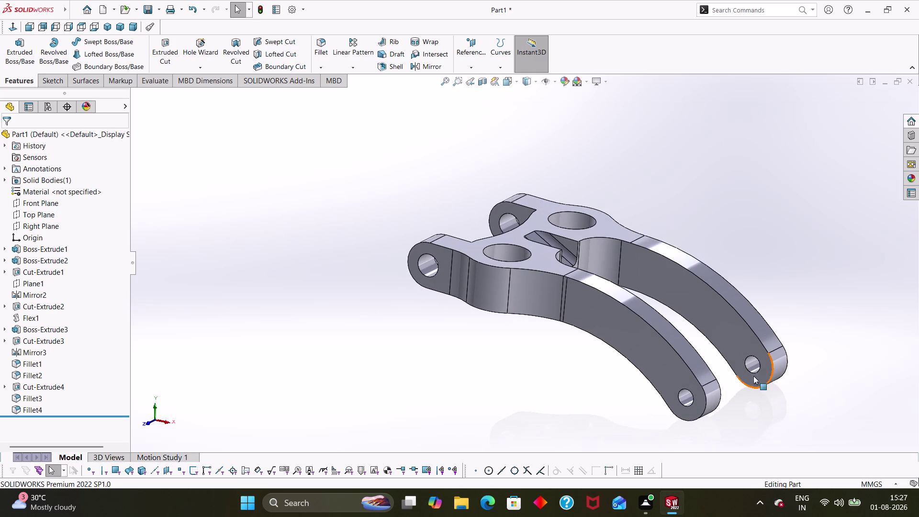
right_click(728, 342)
key(Escape)
key(Escape)
key(Escape)
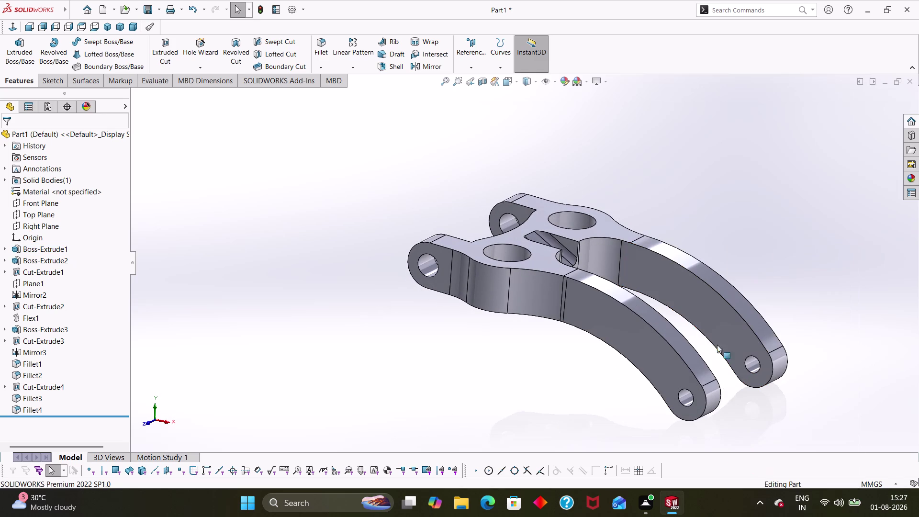
key(Escape)
key(Escape)
Start Sketch16 on the curved arm's flat outer face and zoom in on it.
click(734, 342)
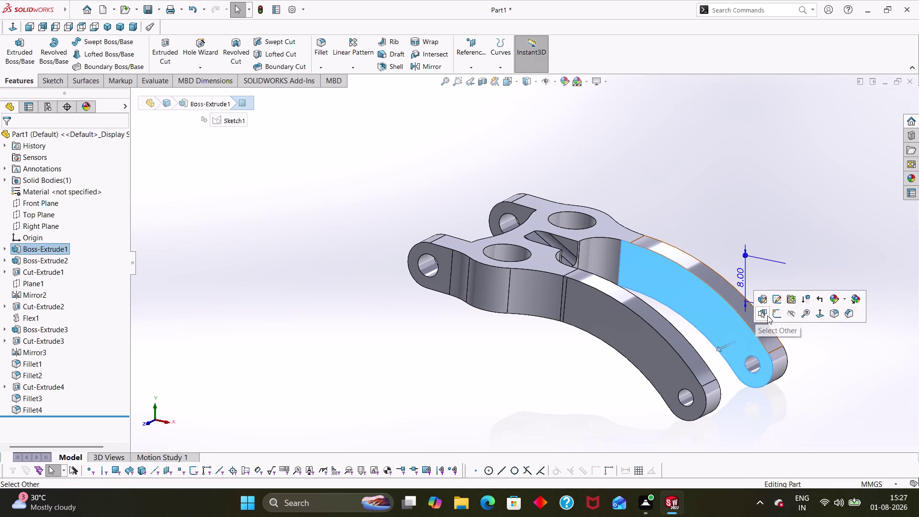
click(776, 314)
scroll(down, 3)
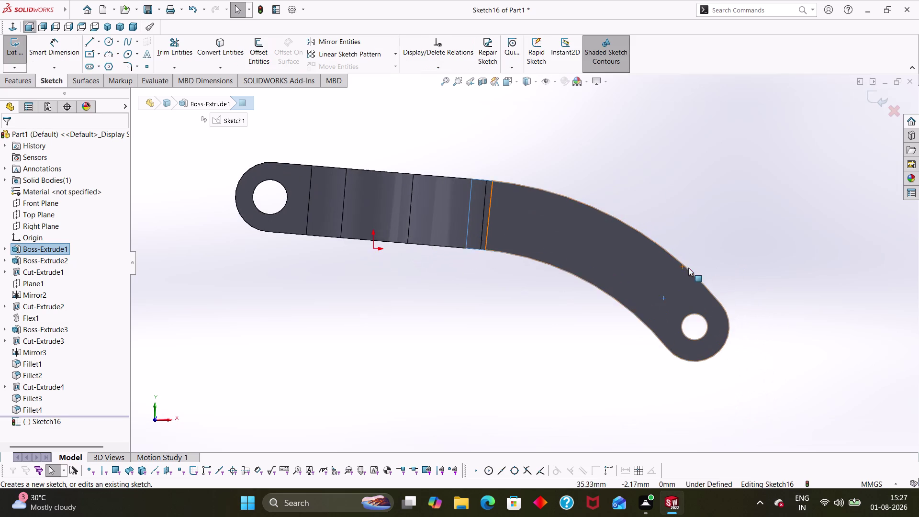
scroll(down, 3)
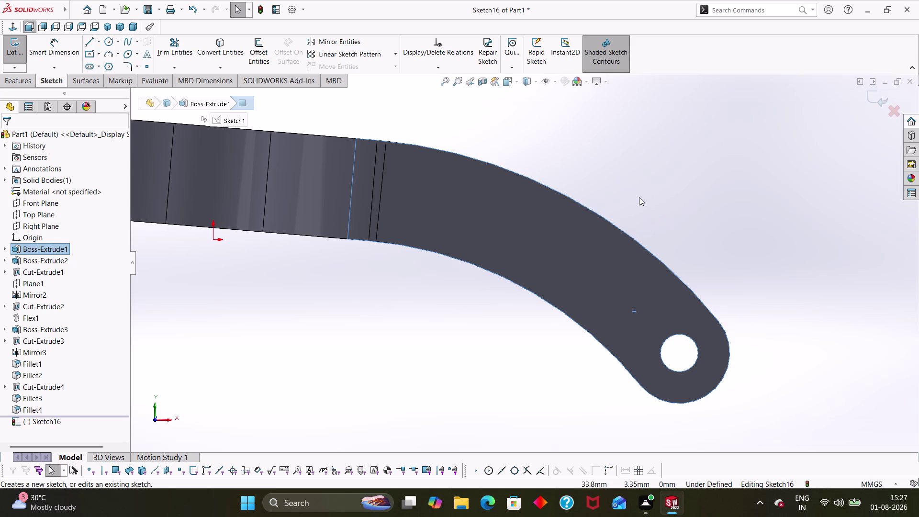
click(89, 41)
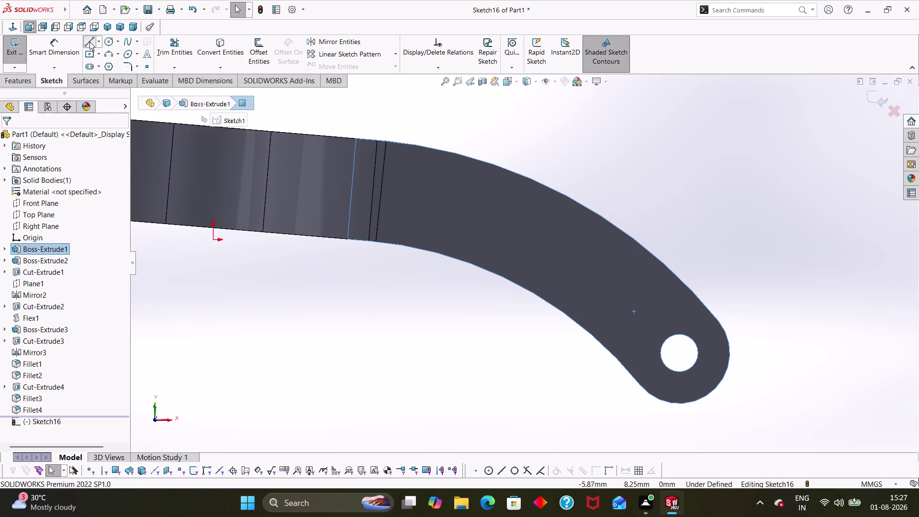